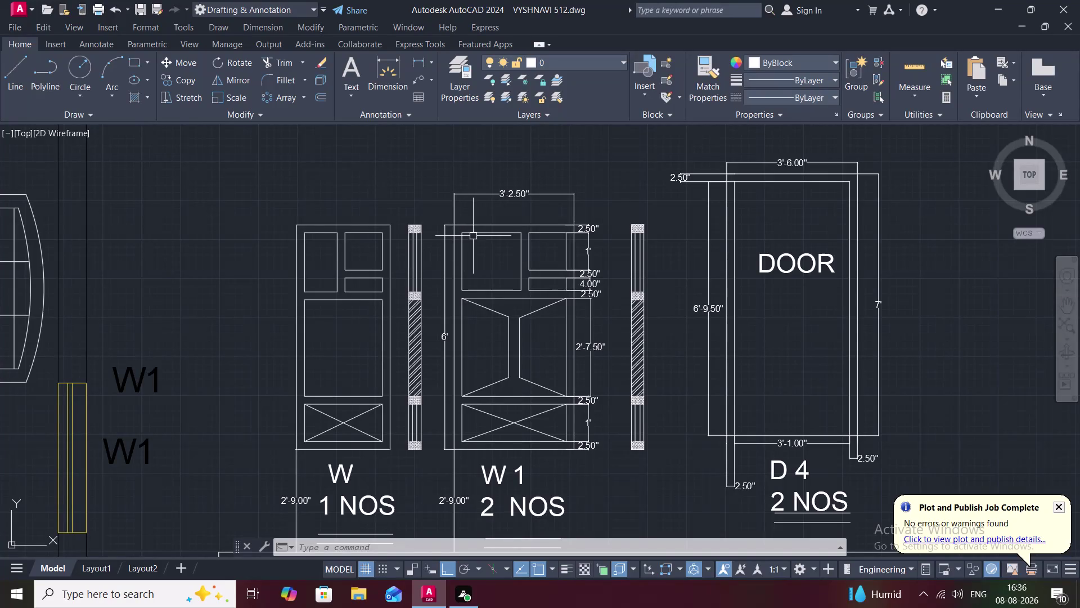
Cross W1's top-left pane with two corner-to-corner diagonal lines.
text(L)
key(space)
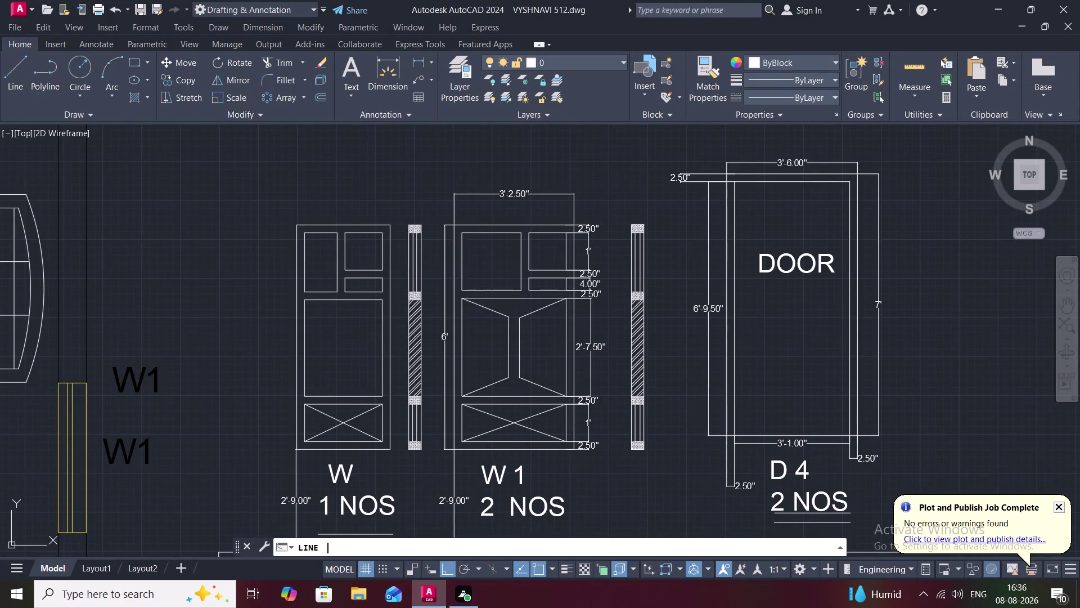
click(460, 228)
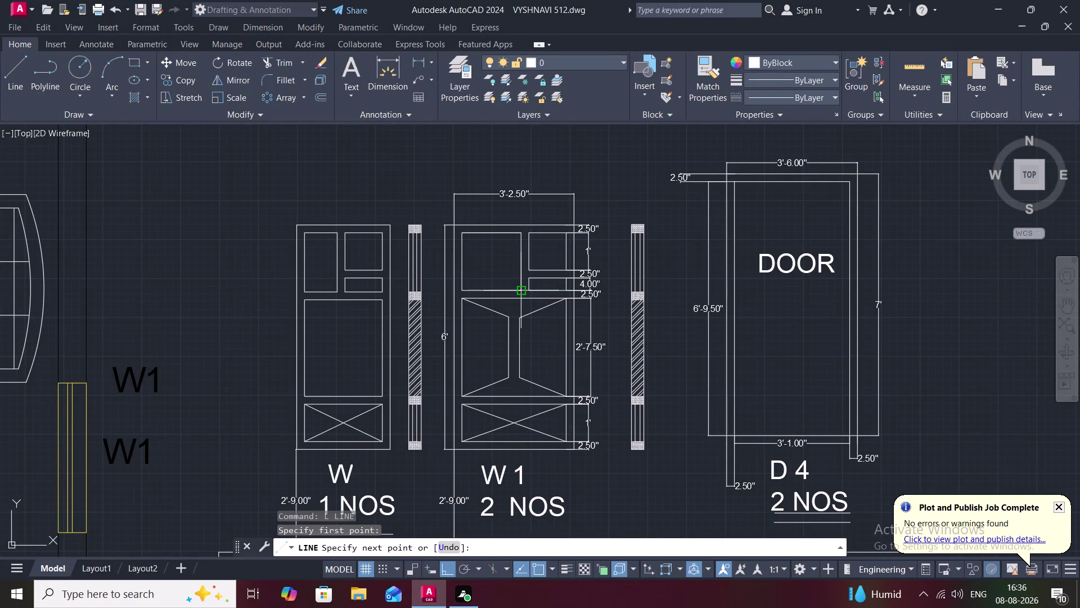
click(519, 286)
key(space)
key(space)
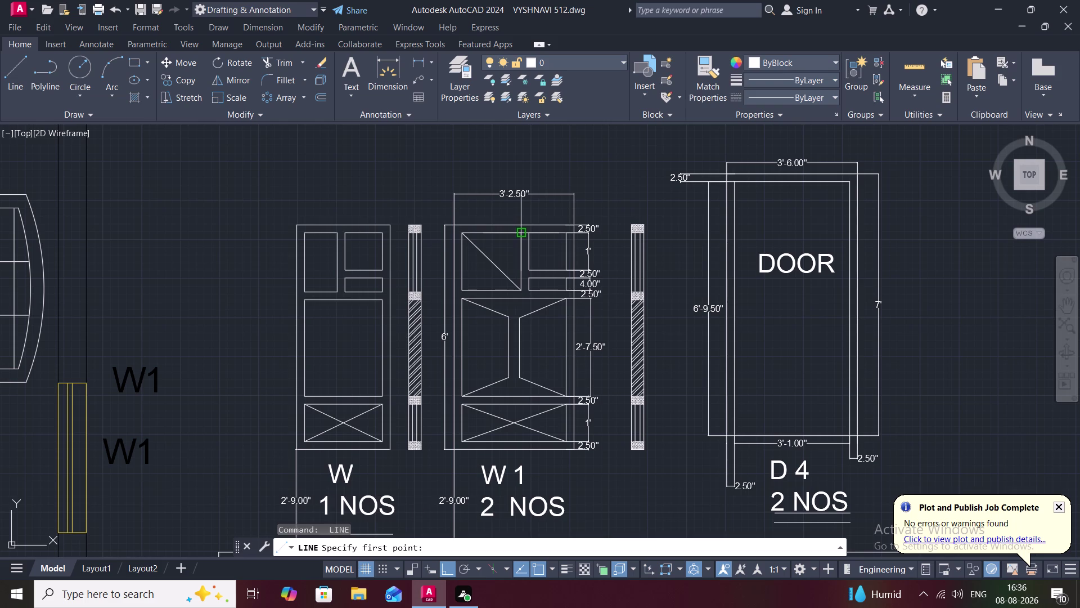
click(520, 233)
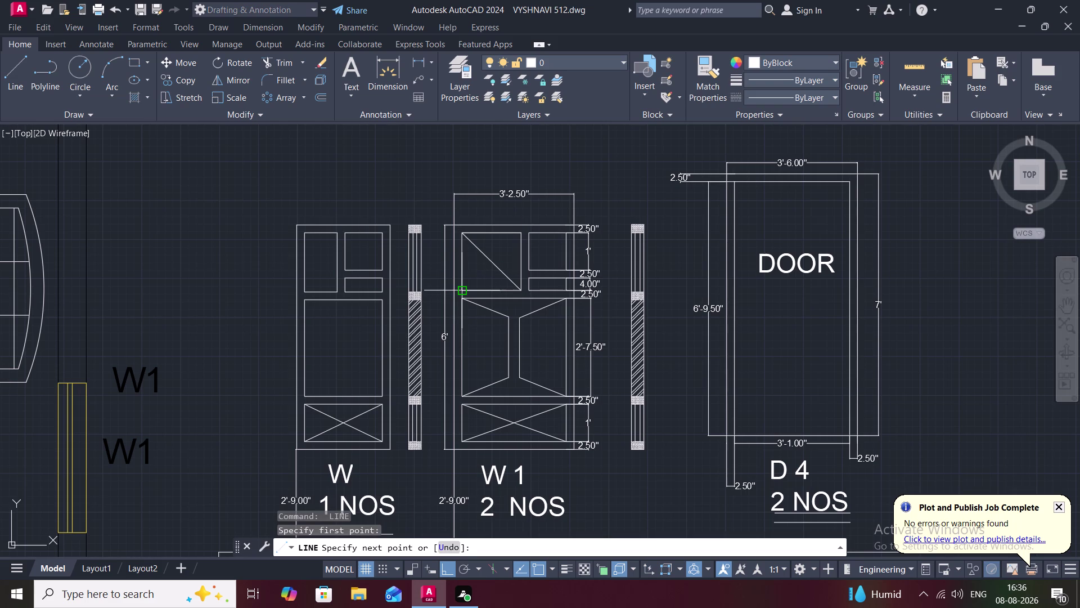
click(462, 289)
key(space)
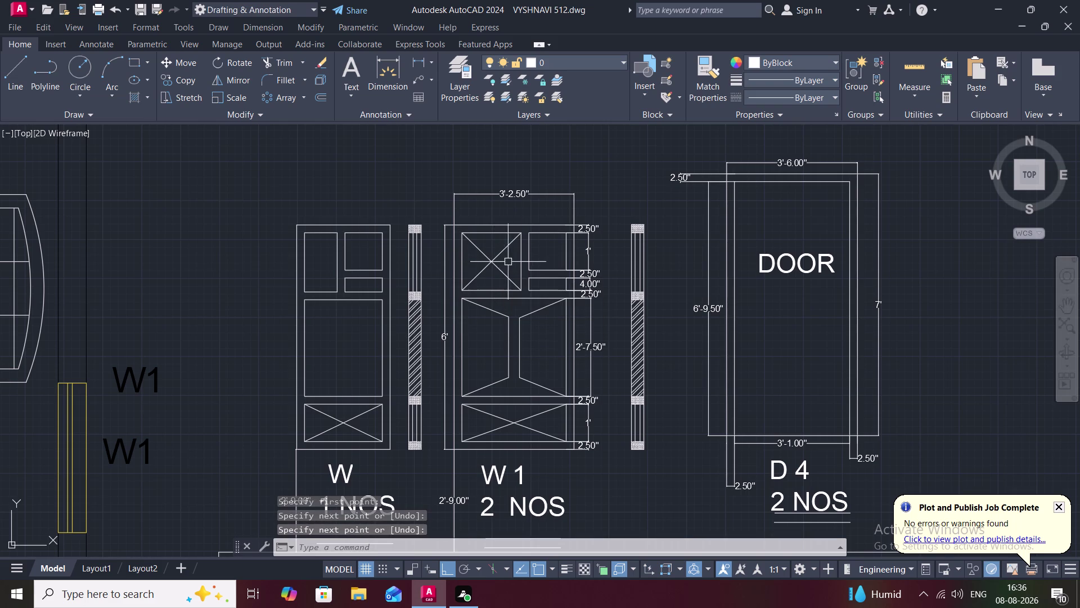
Cross W1's narrow 4.00" pane with an X of diagonal lines.
scroll(up, 3)
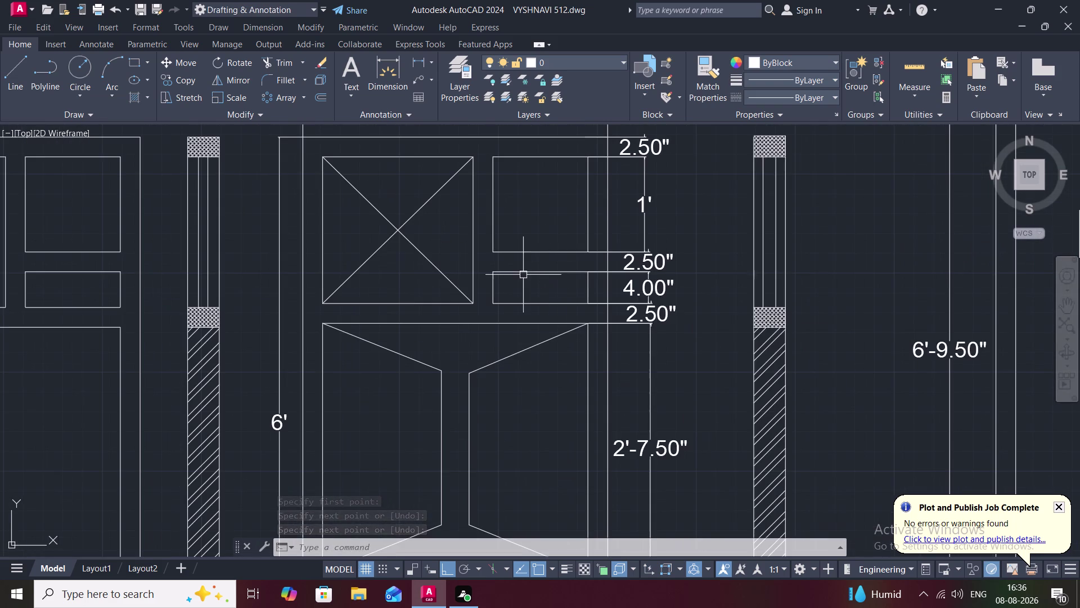
key(space)
click(492, 275)
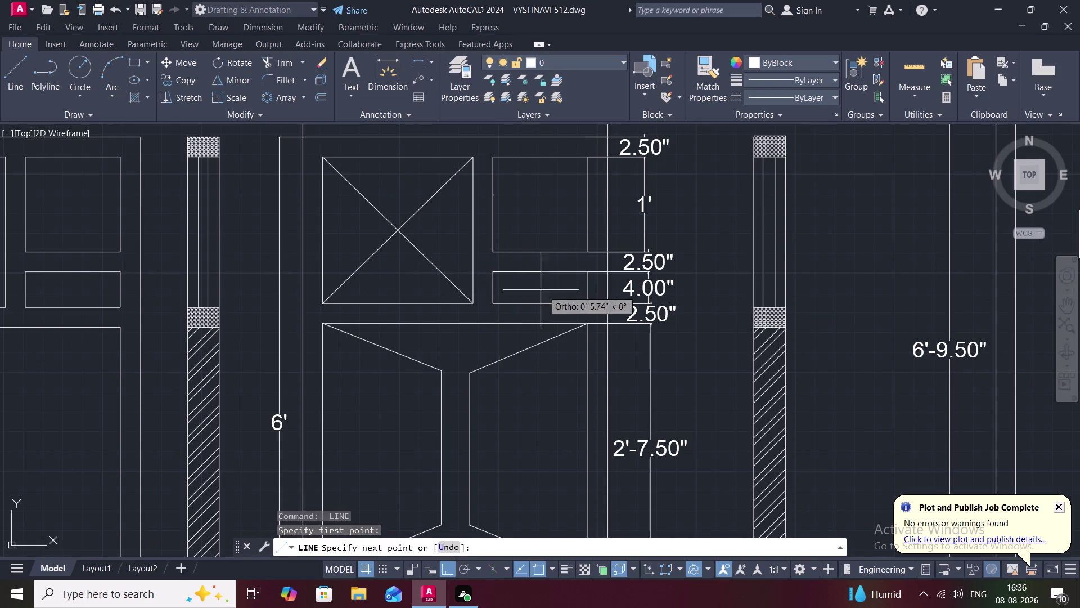
click(585, 301)
key(space)
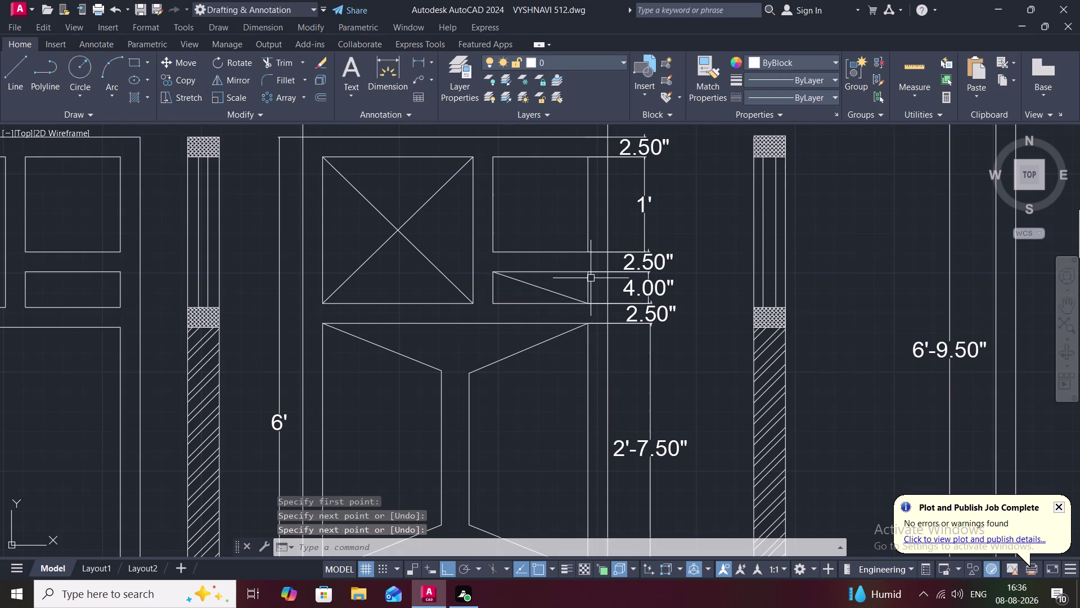
key(space)
click(588, 275)
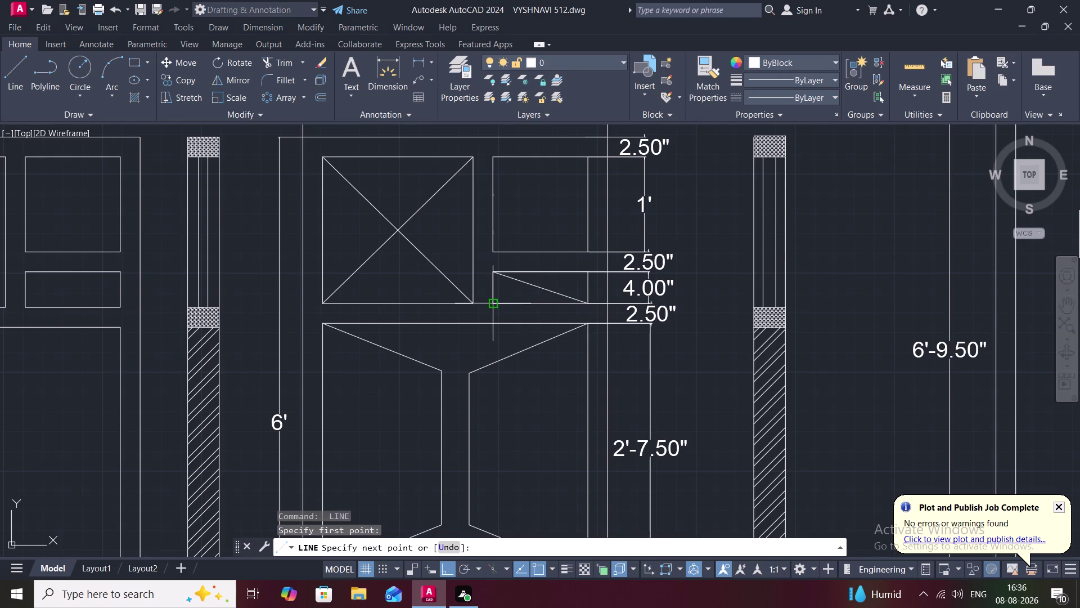
click(492, 306)
key(space)
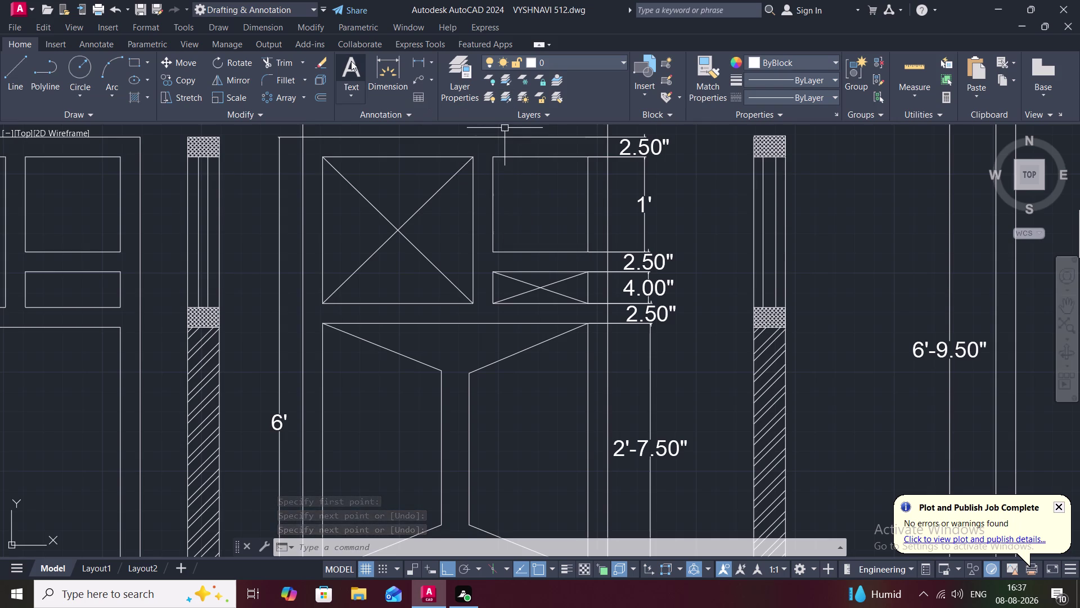
click(416, 61)
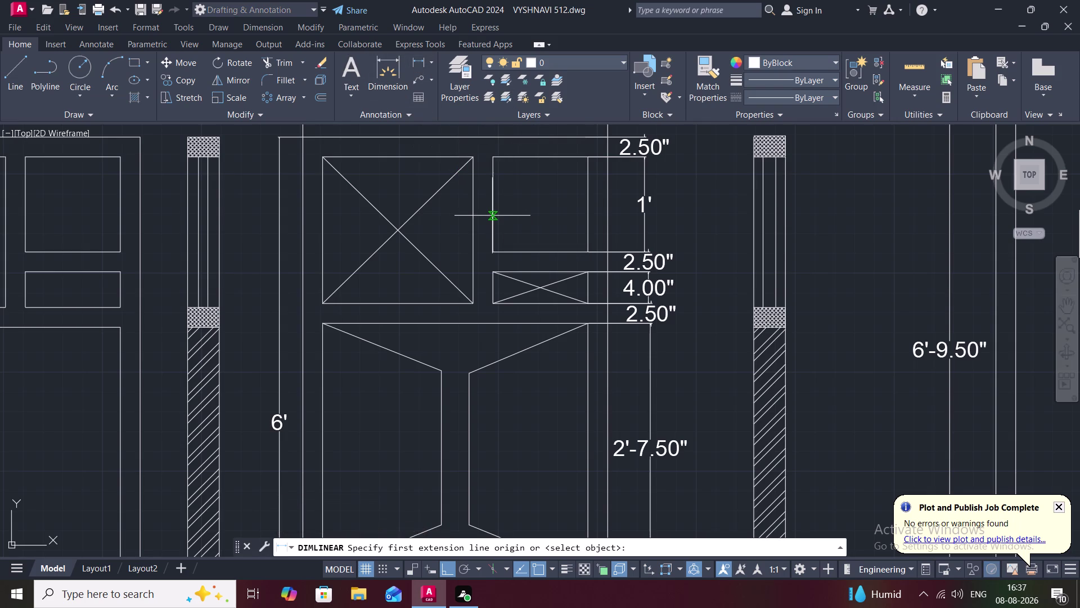
Dimension W1's top panes: 1' across the right pane and 1'-7.00" across the left.
click(492, 216)
click(587, 218)
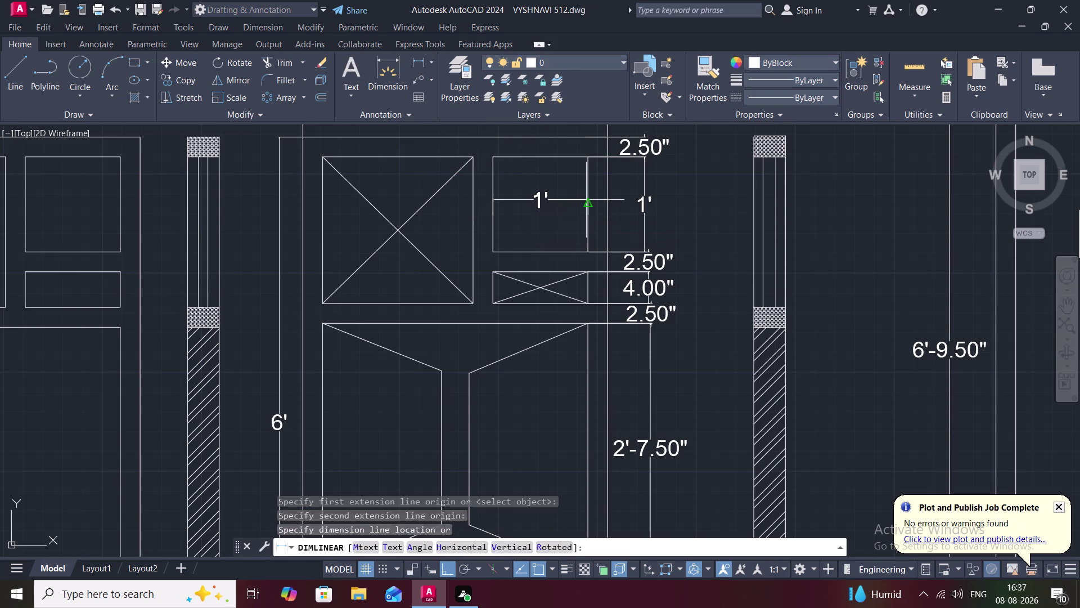
click(586, 200)
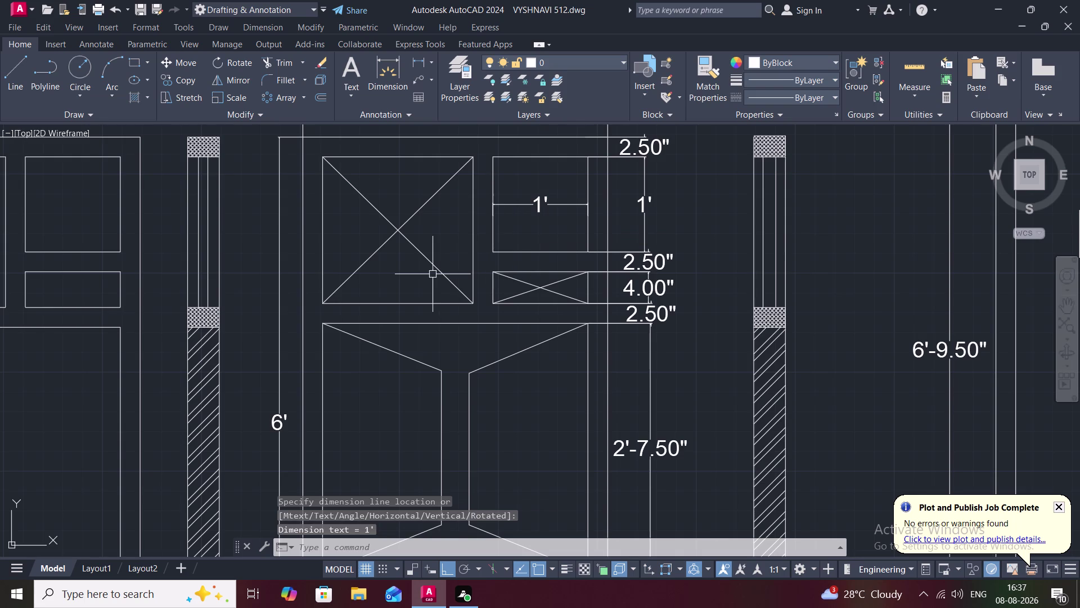
key(space)
click(322, 222)
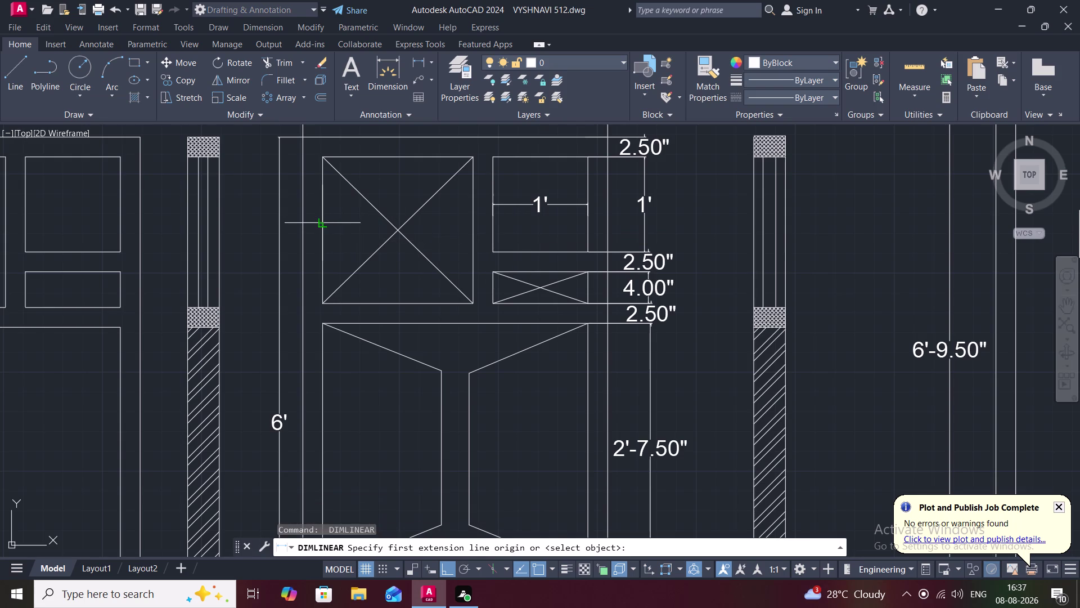
click(473, 220)
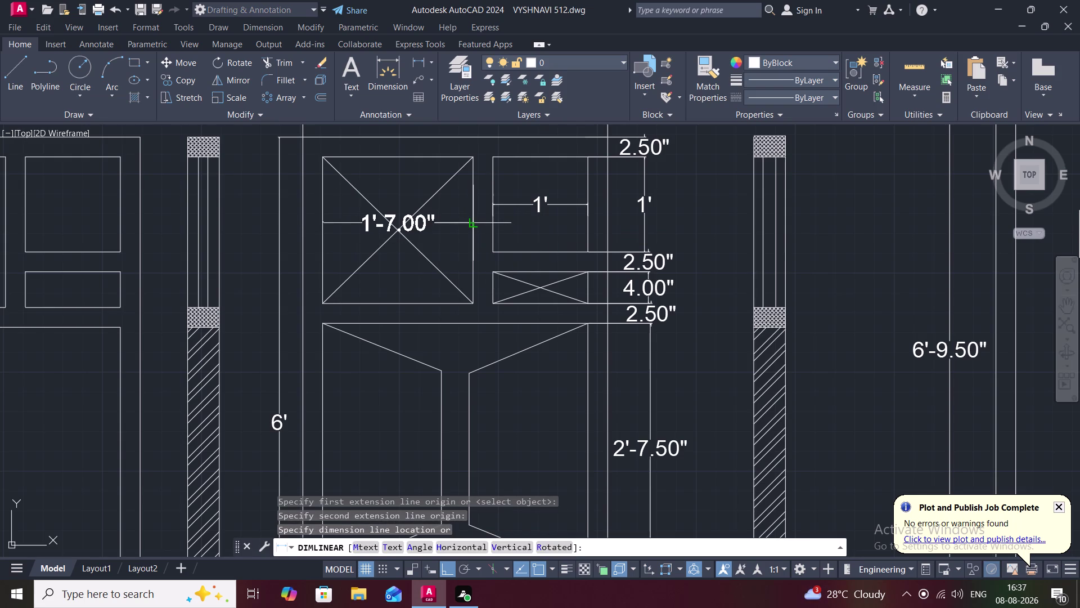
click(472, 220)
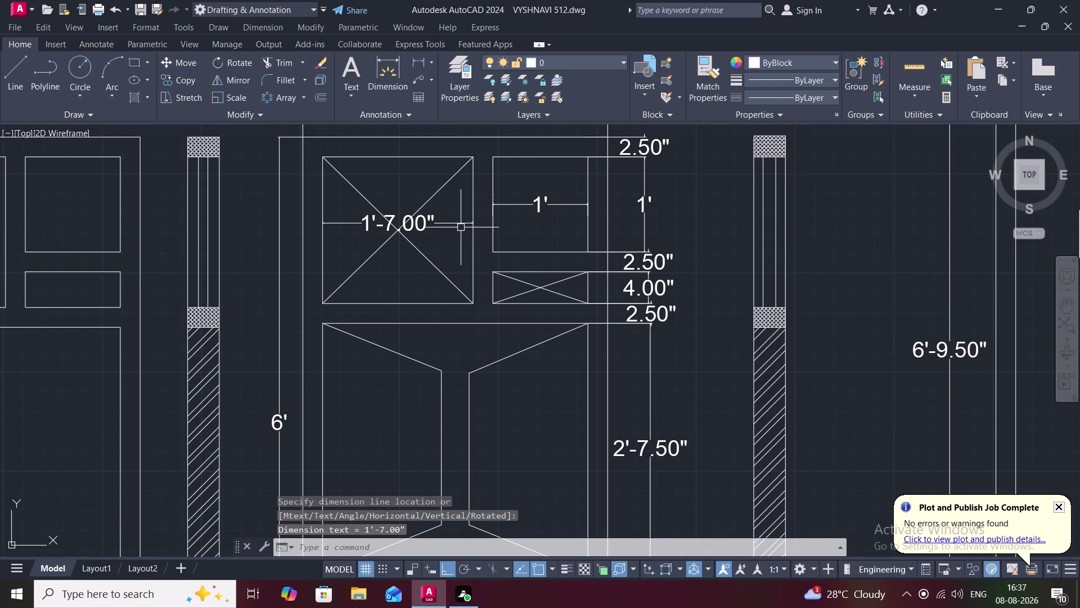
scroll(down, 3)
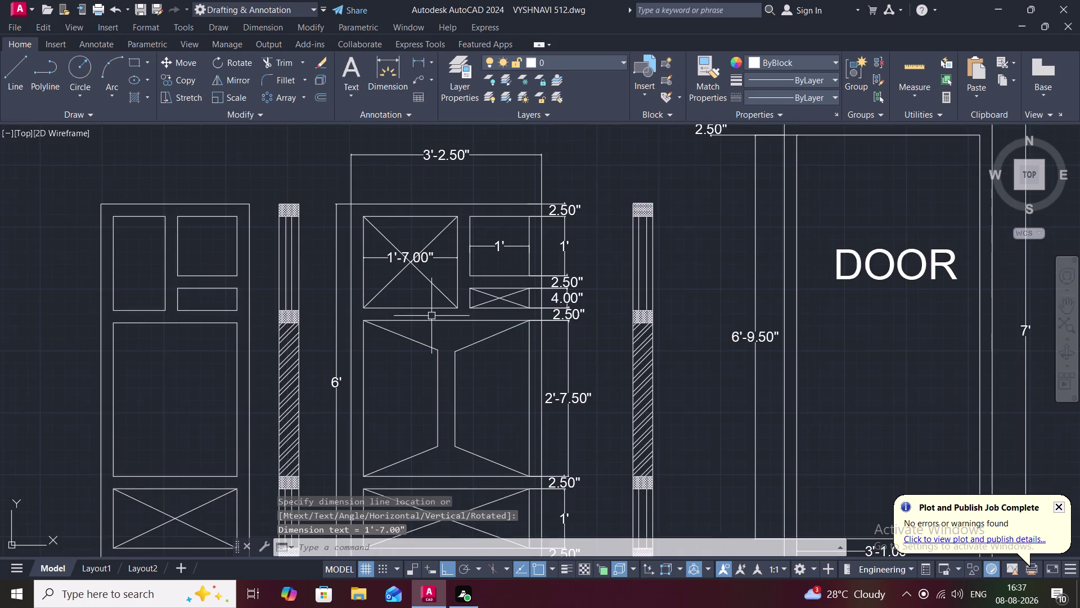
Select the FIX GLASS label on the W2–W4 elevations and start copying it with CO.
middle_drag(427, 295, 431, 228)
scroll(down, 3)
scroll(down, 3)
middle_drag(463, 368, 463, 251)
scroll(down, 3)
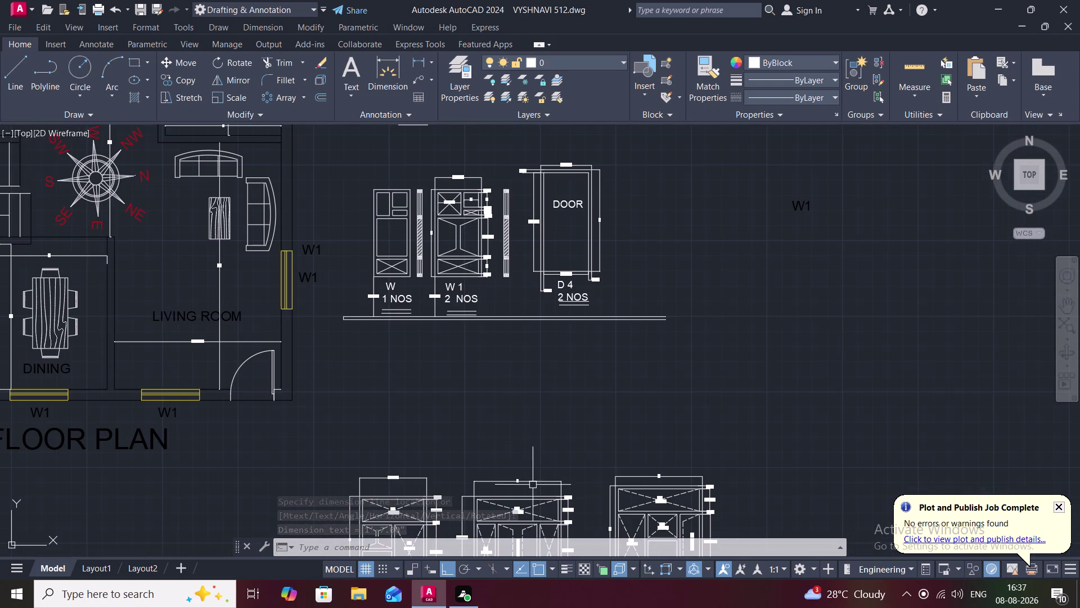
scroll(up, 3)
middle_drag(527, 485, 500, 325)
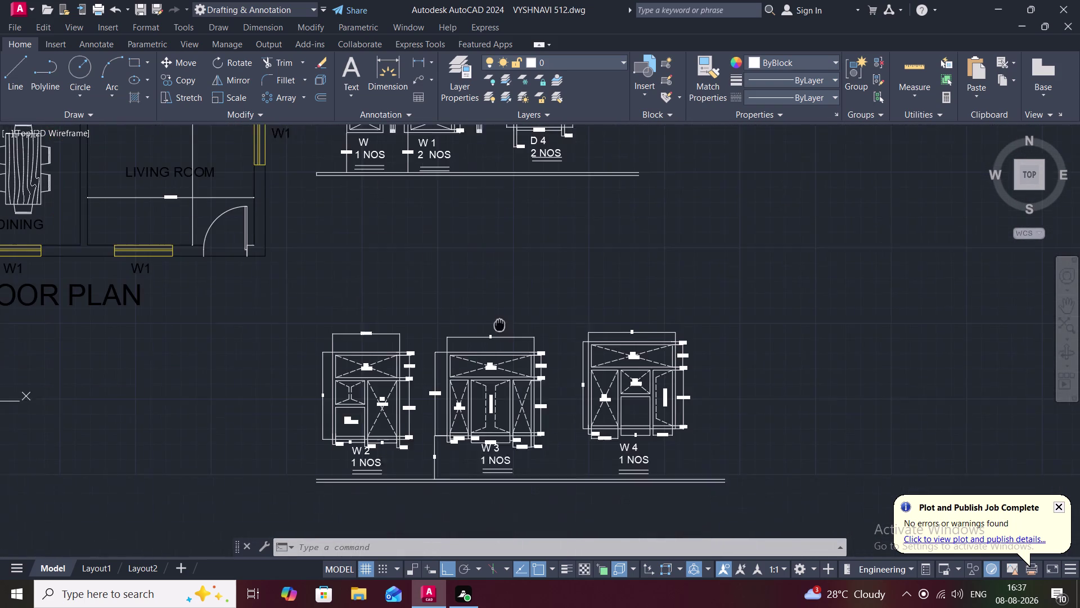
scroll(up, 3)
click(461, 296)
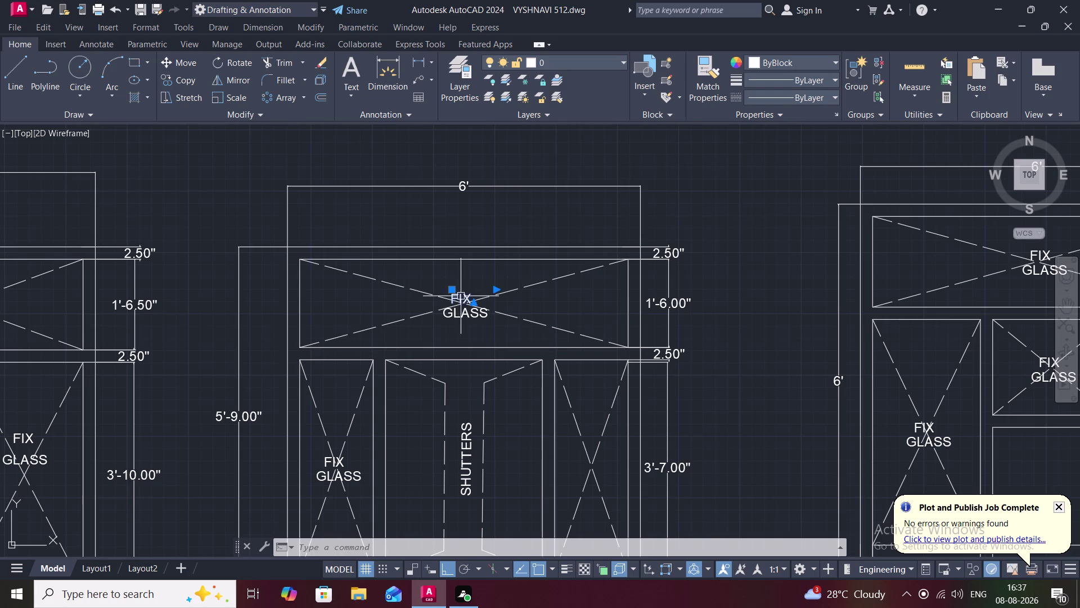
click(461, 315)
text(C)
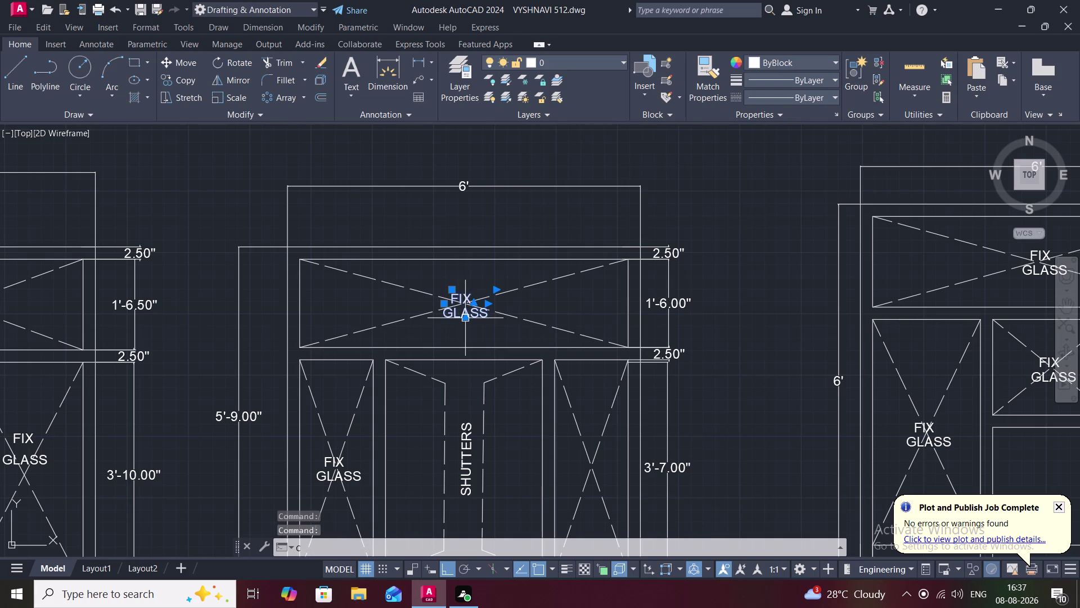
text(O)
key(space)
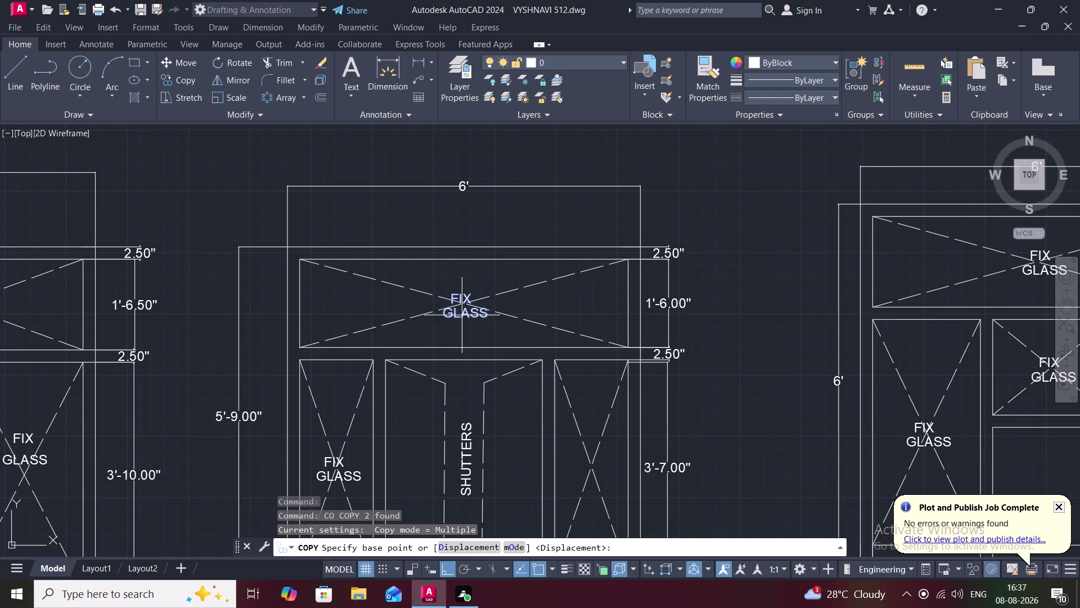
Place FIX GLASS copies in the top-left panes of W and W1 and in W1's narrow pane.
click(462, 315)
click(463, 298)
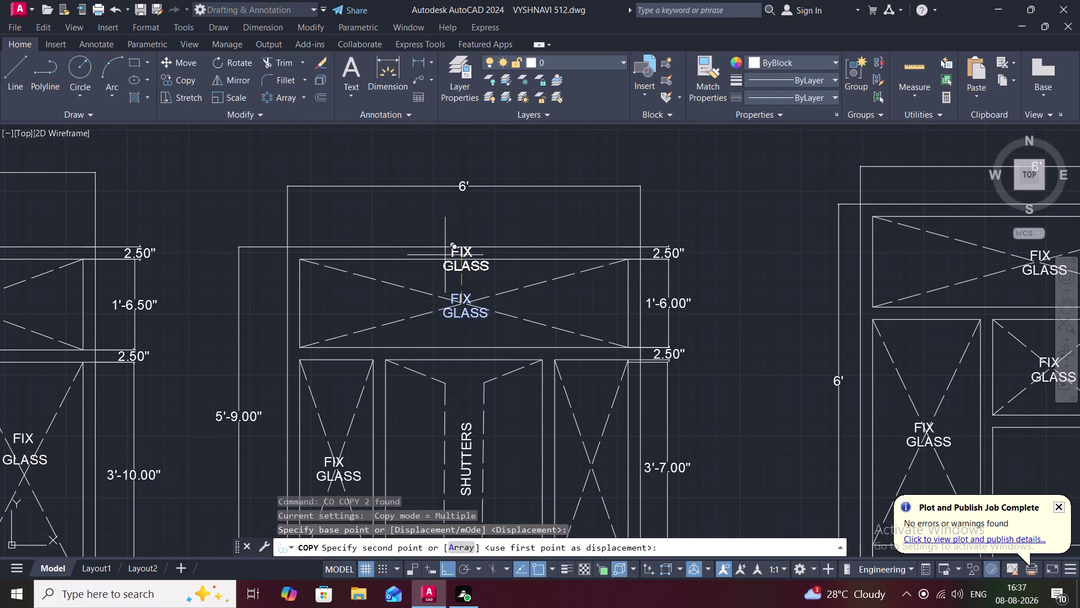
scroll(down, 3)
middle_drag(412, 229, 399, 480)
scroll(down, 3)
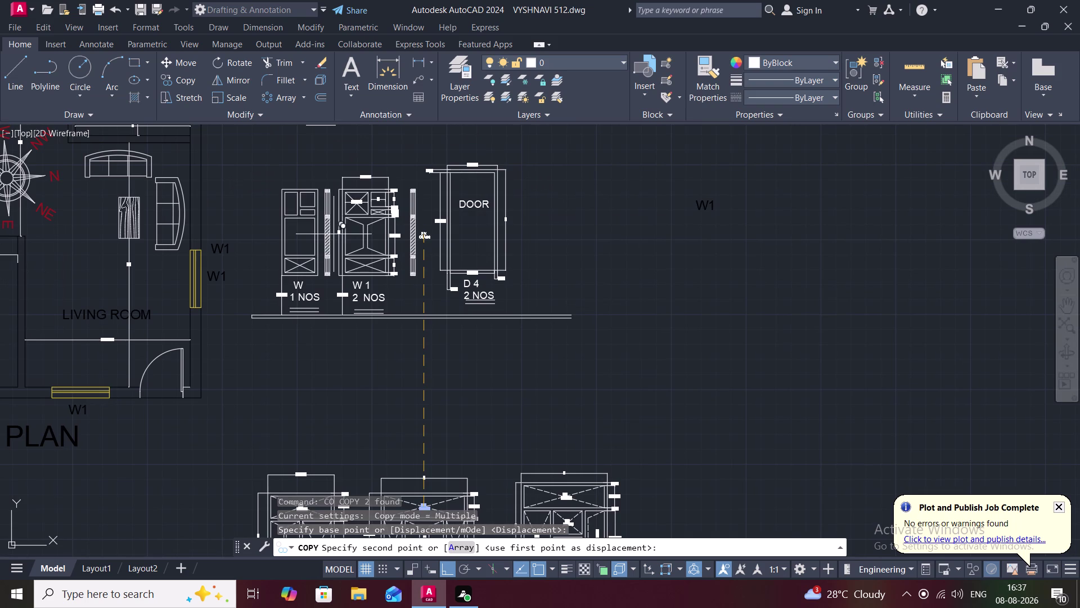
scroll(up, 3)
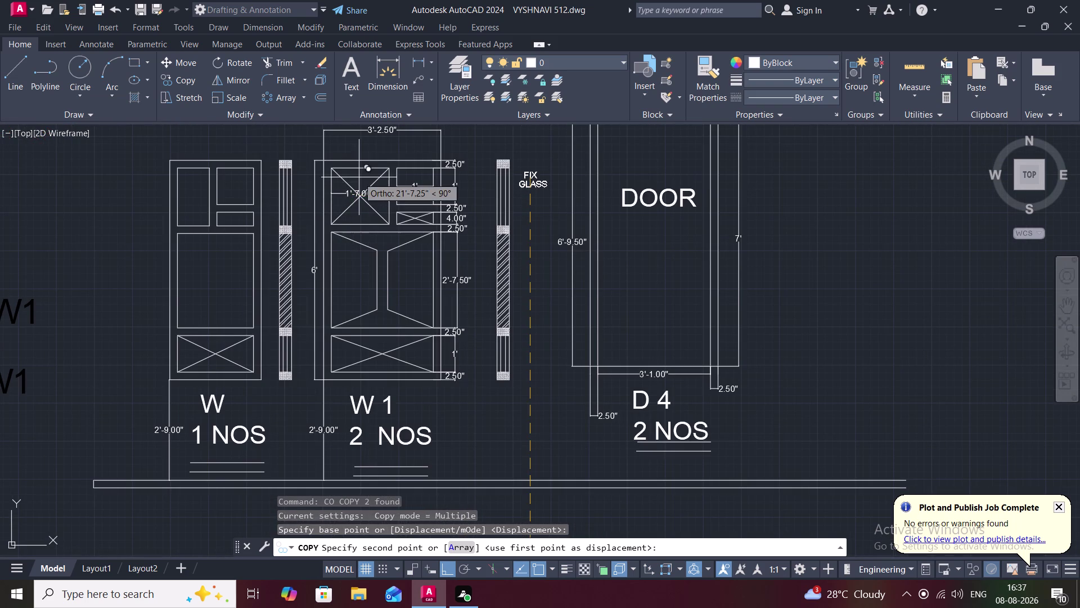
key(F8)
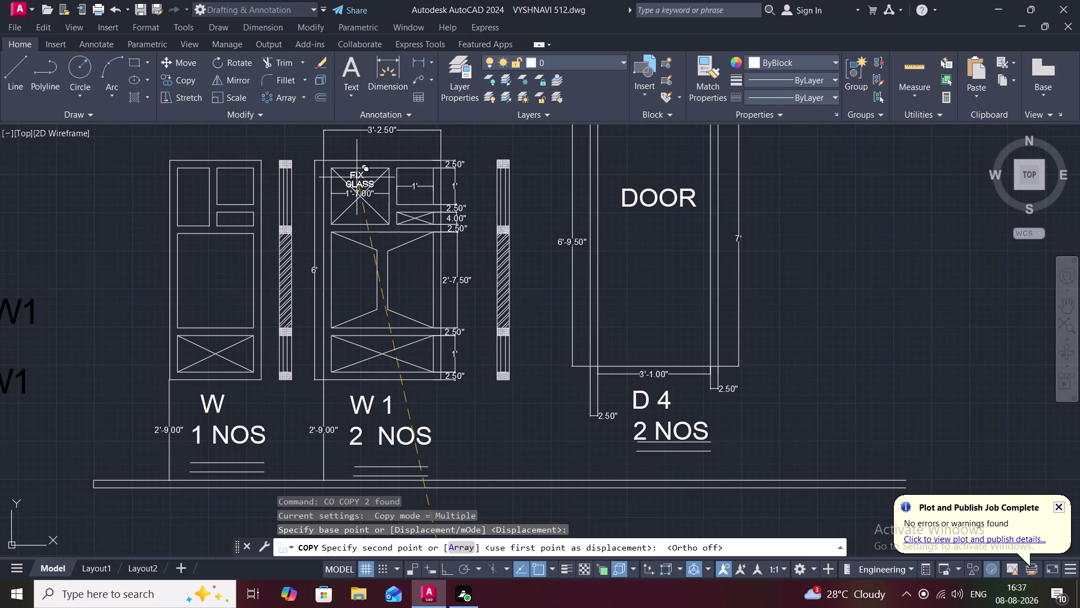
click(363, 176)
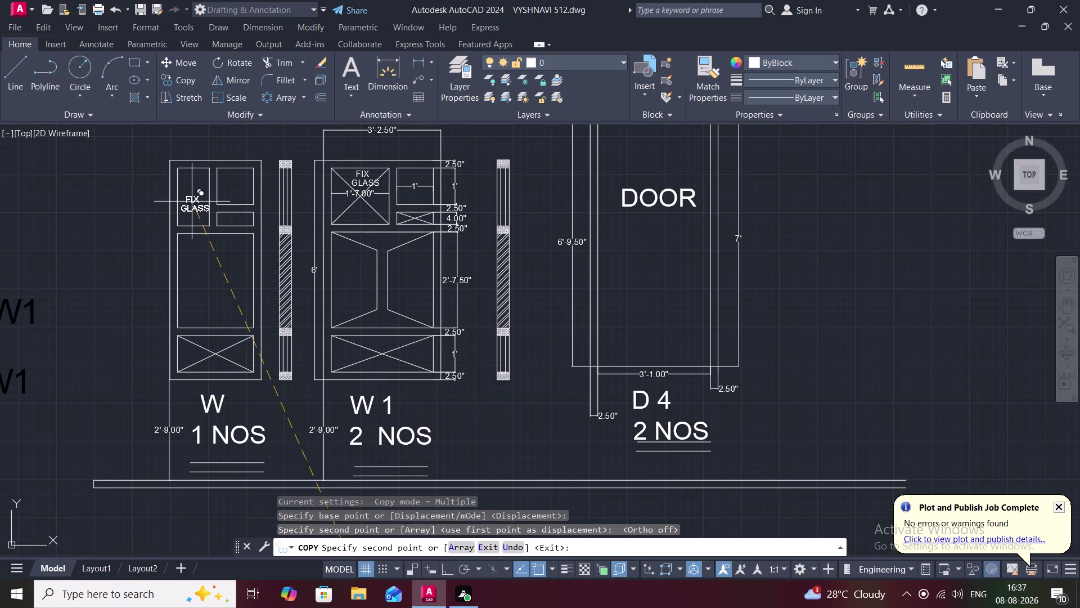
click(190, 195)
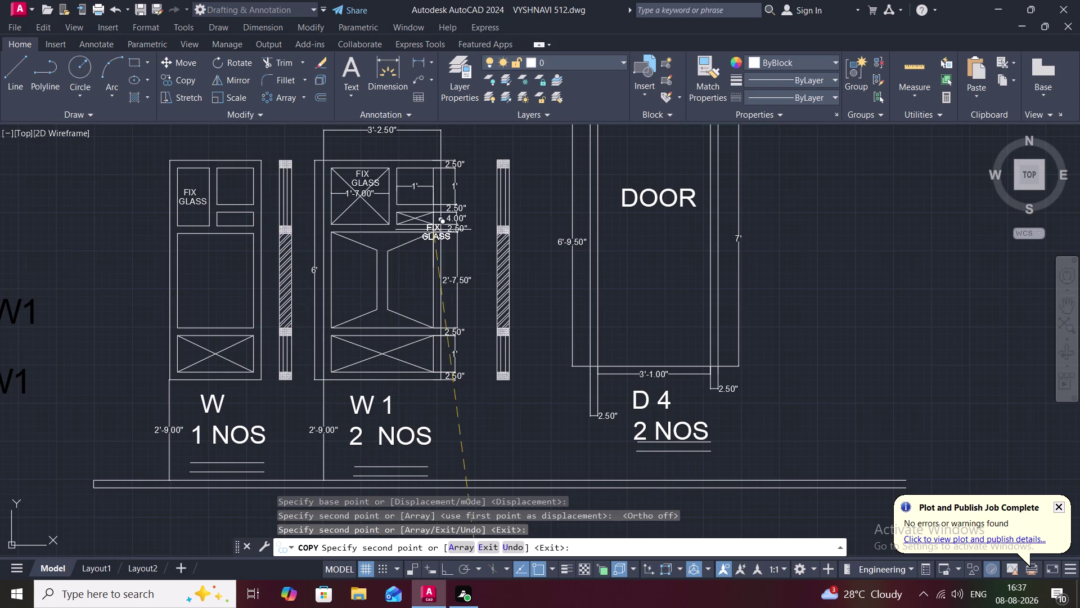
click(541, 211)
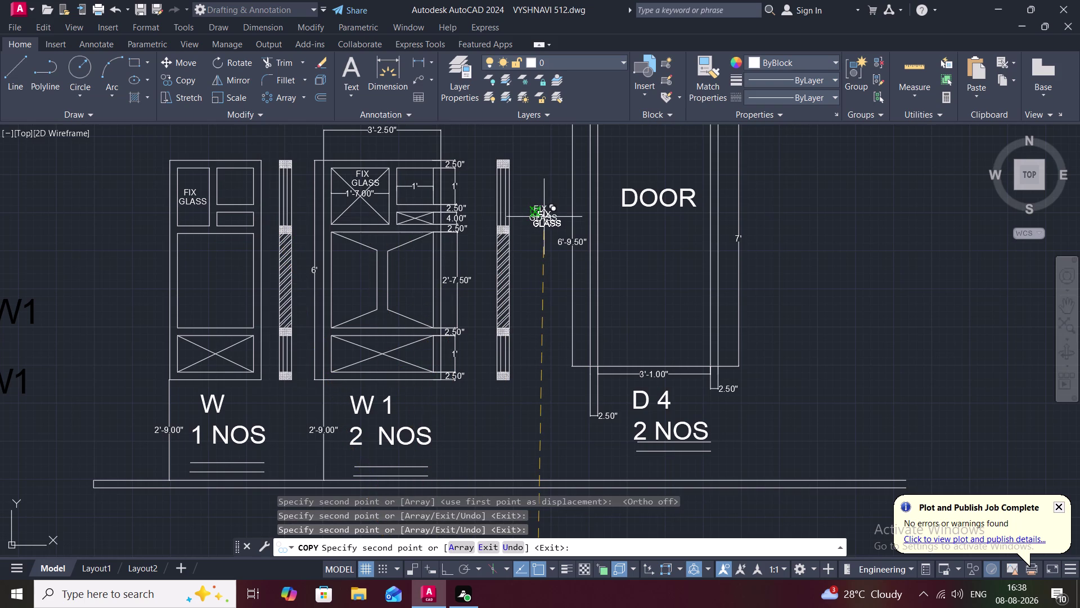
click(415, 220)
key(Escape)
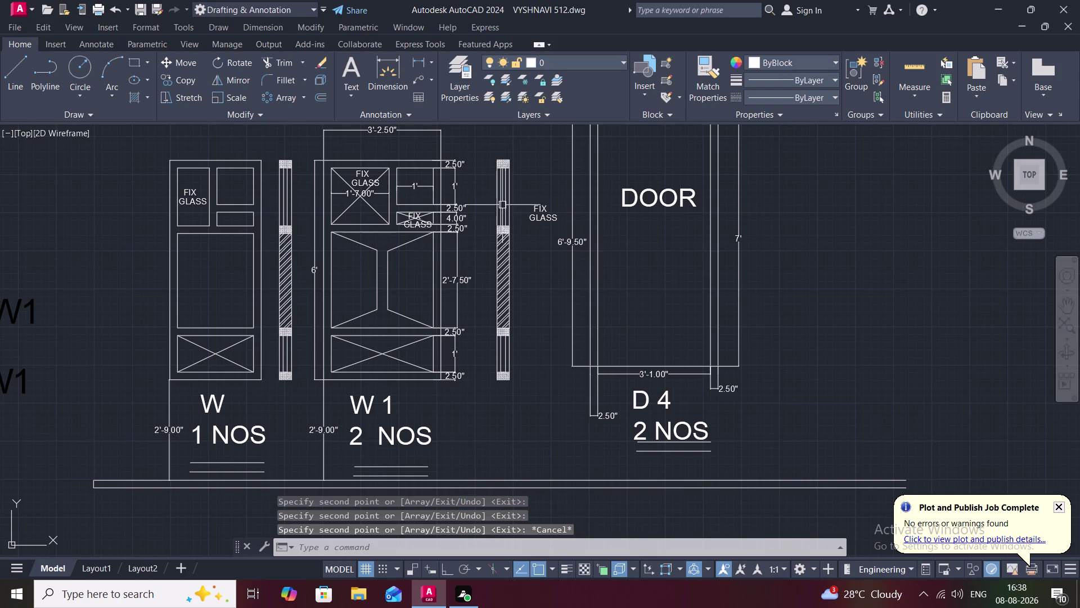
Delete the two stray FIX GLASS labels beside the window.
click(540, 218)
click(539, 206)
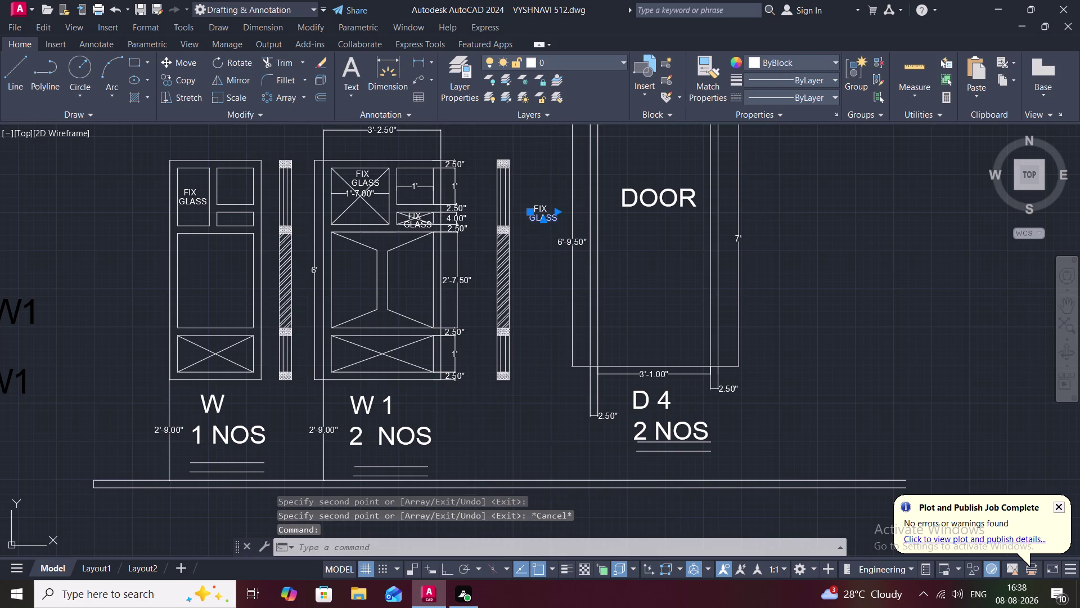
key(Delete)
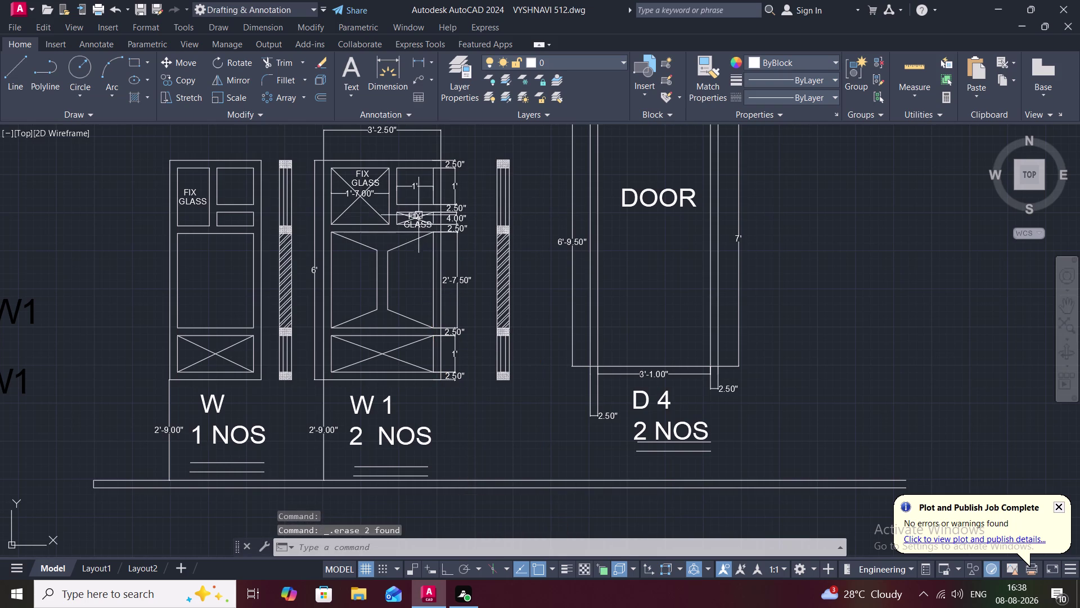
double_click(419, 214)
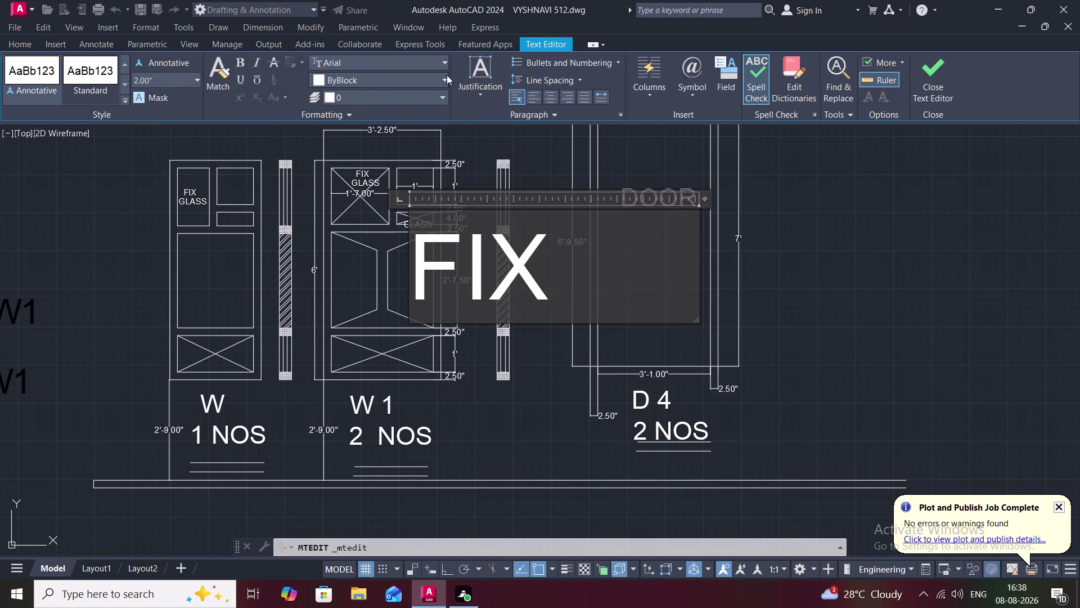
Set the word FIX in W1's narrow-pane label to a 1" text height.
click(153, 75)
key(BackSpace)
key(1)
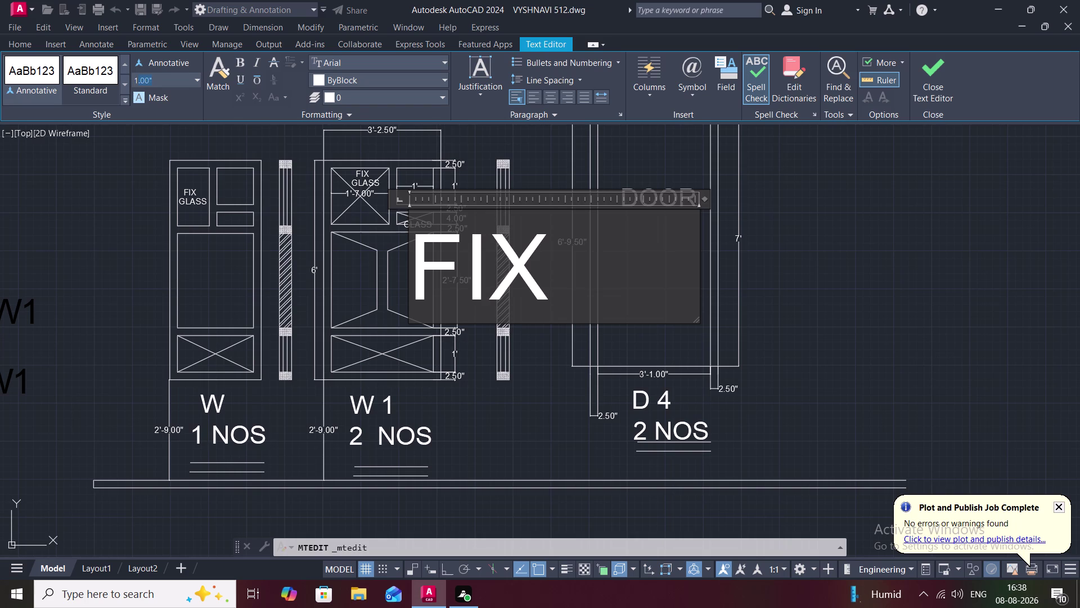
key(shift+quotedbl)
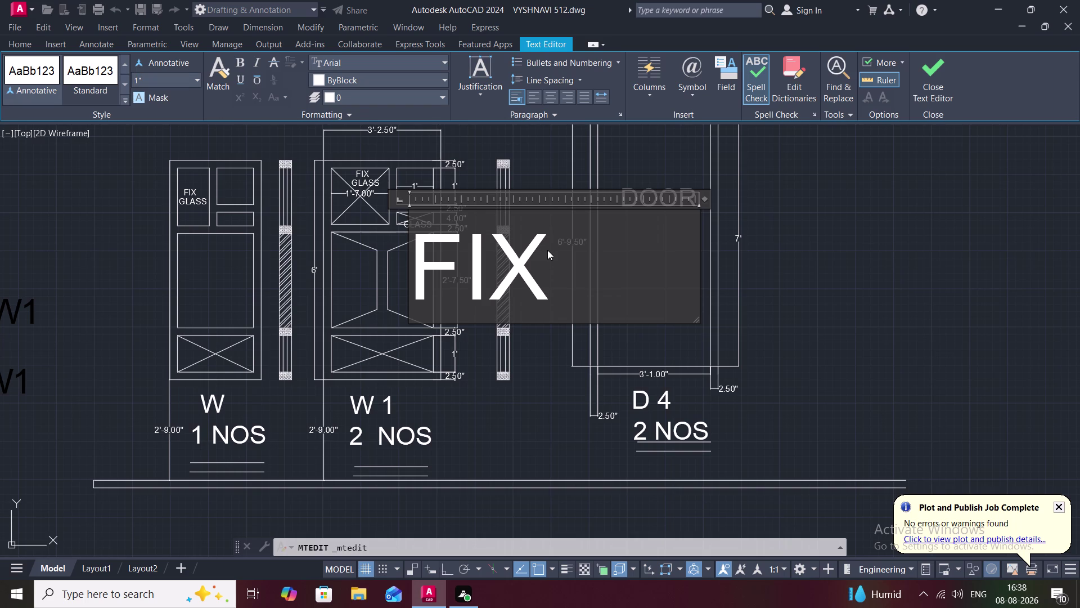
click(443, 263)
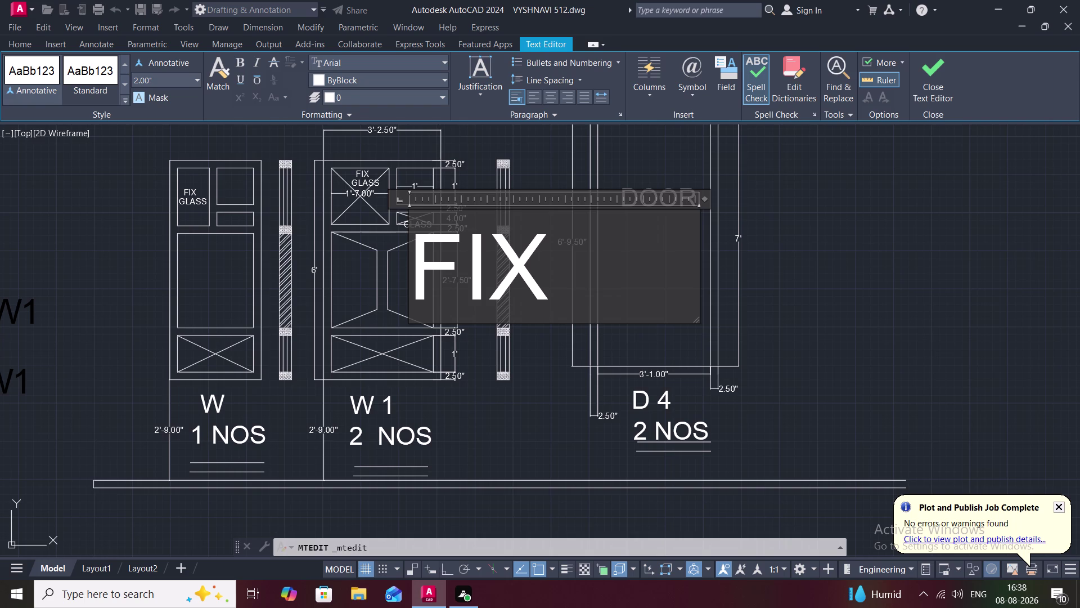
double_click(443, 264)
click(159, 74)
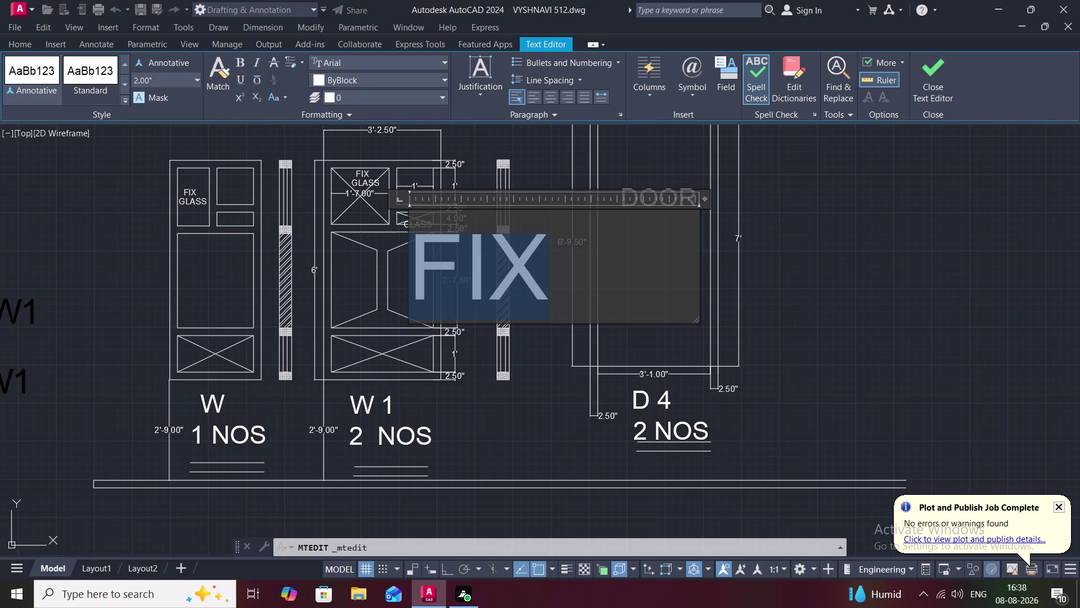
key(BackSpace)
text(1)
text(")
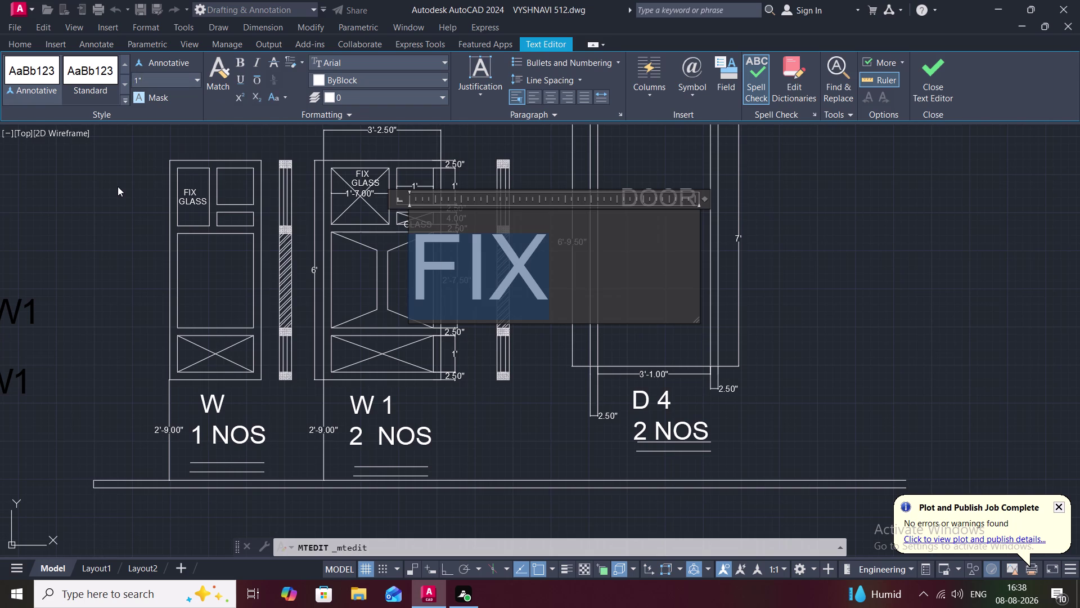
key(Return)
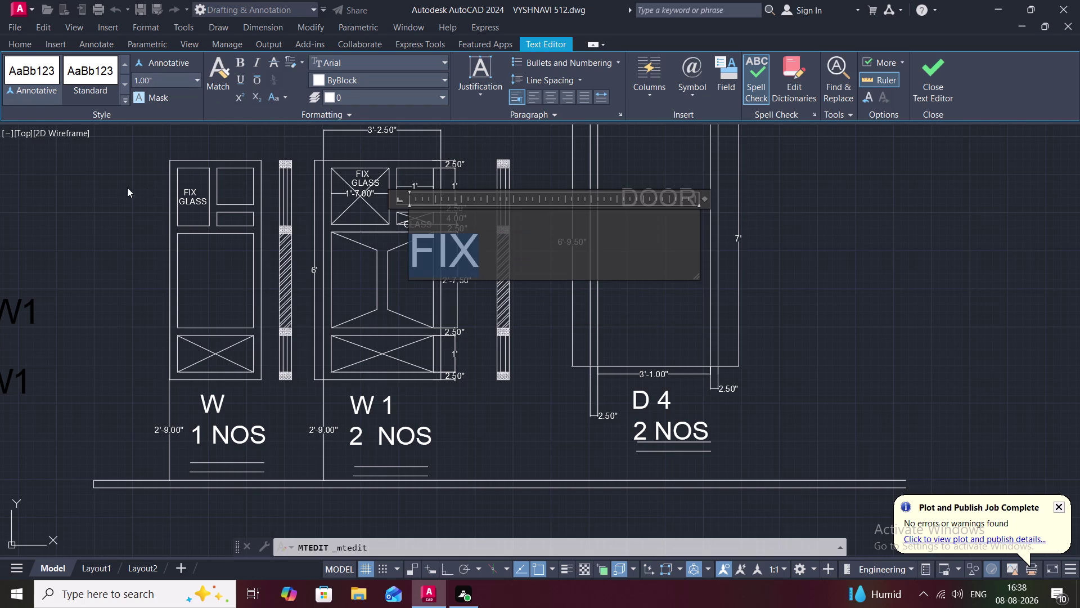
Add GLASS after FIX so the line reads FIX GLASS.
click(494, 251)
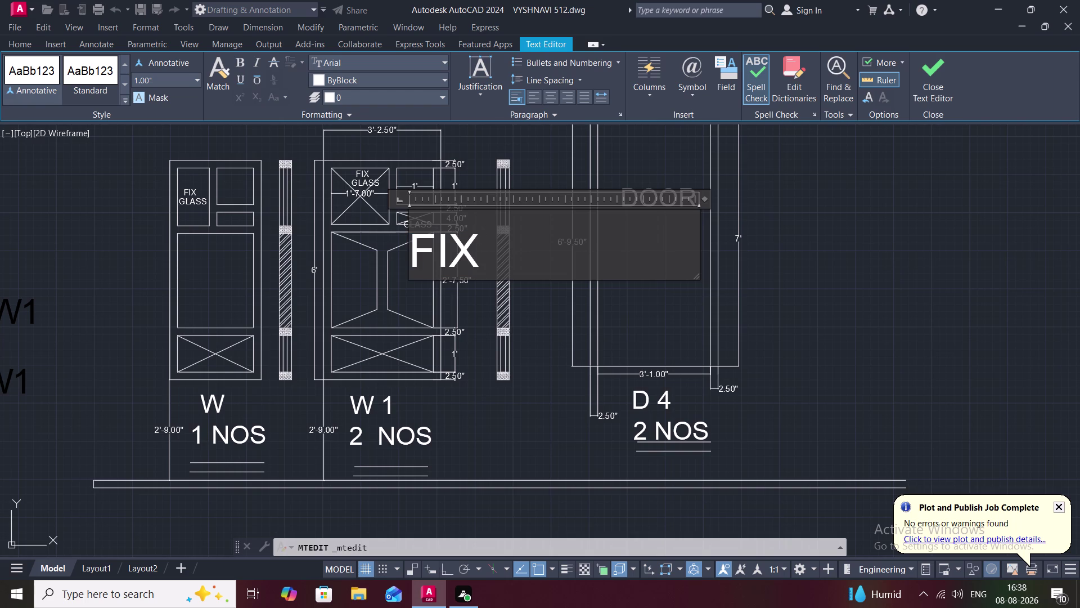
key(space)
text(GLA)
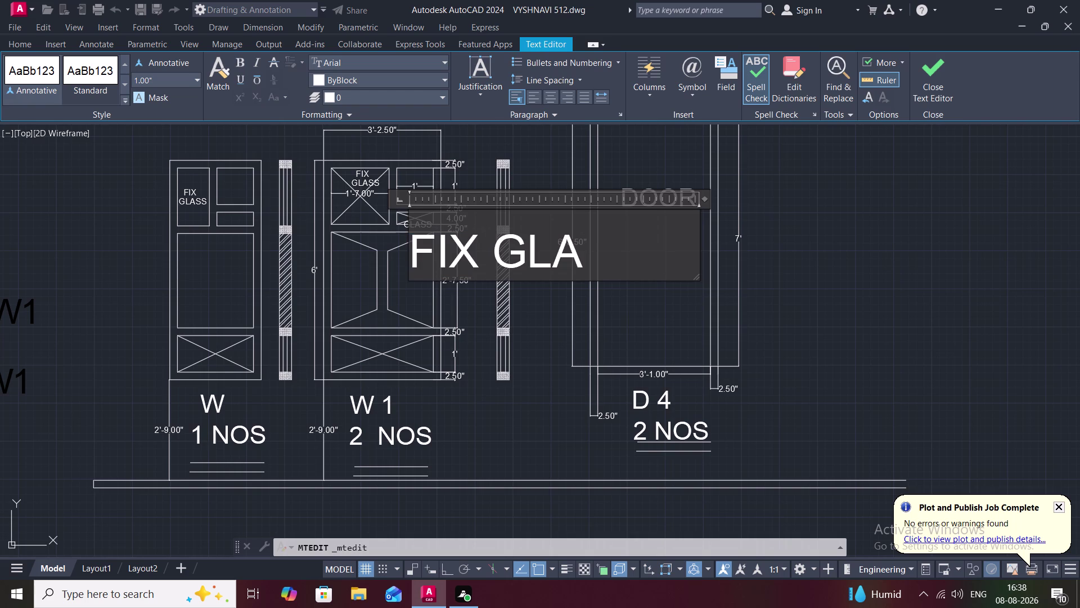
text(SS)
click(472, 306)
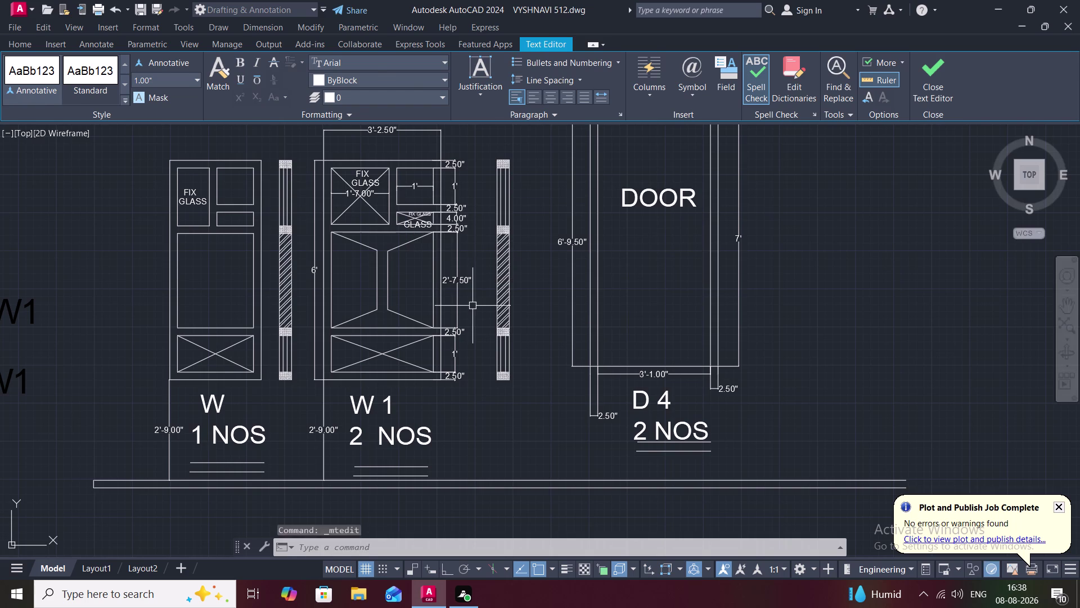
scroll(up, 3)
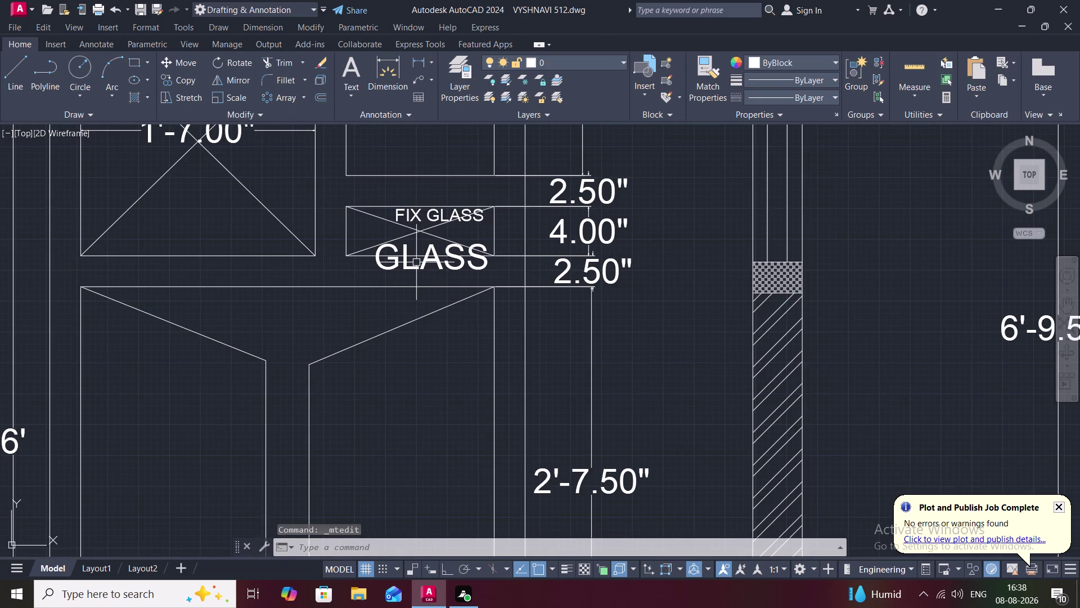
Delete the leftover large GLASS text beneath W1's narrow-pane label.
click(417, 262)
key(Escape)
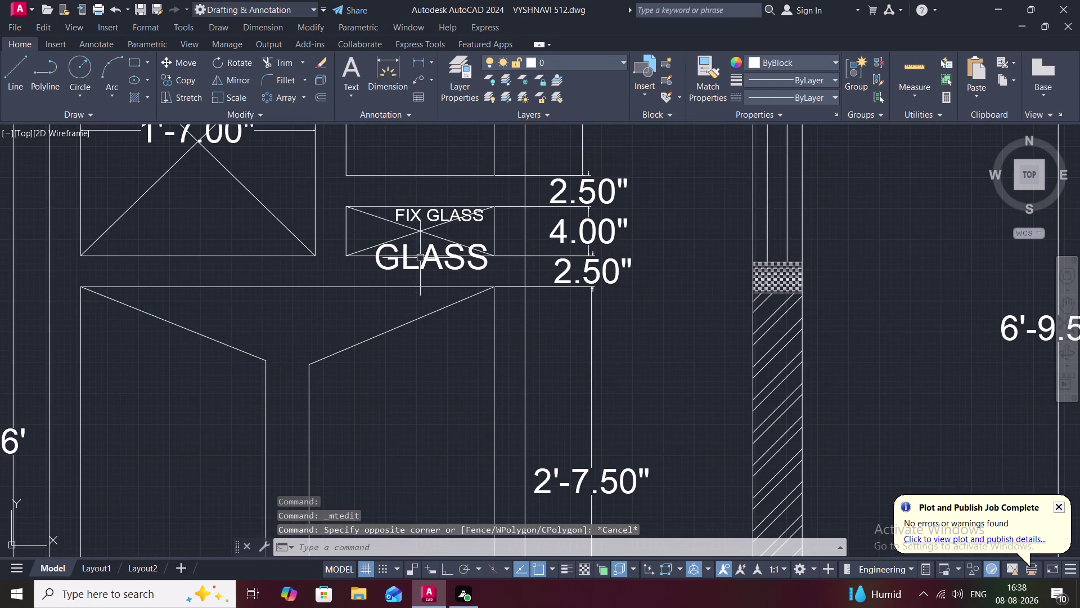
click(422, 259)
key(Delete)
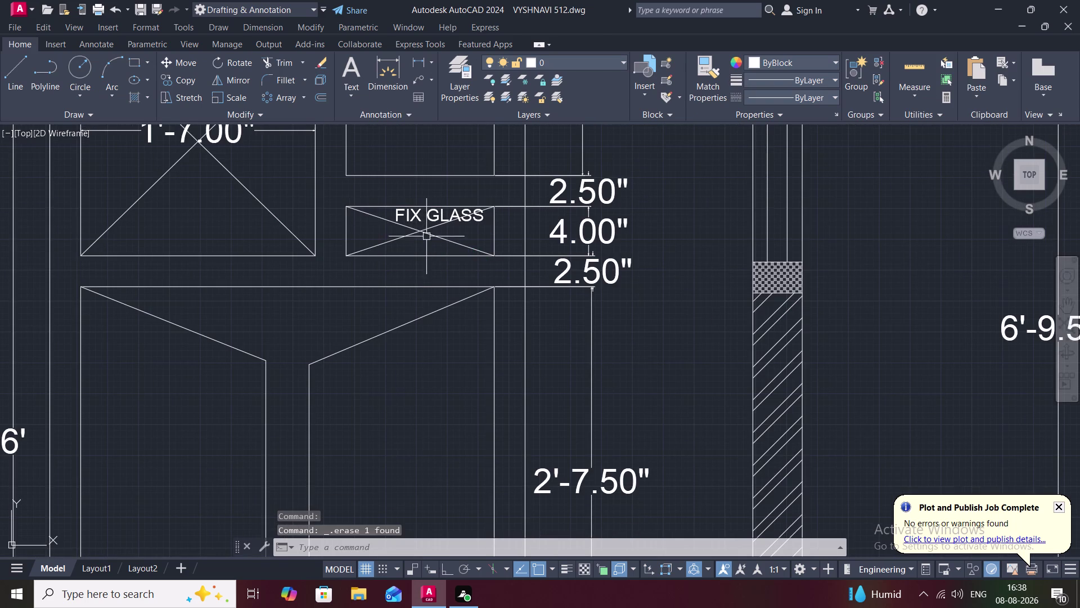
Start copying W1's small FIX GLASS label from a base point on the text.
text(CO)
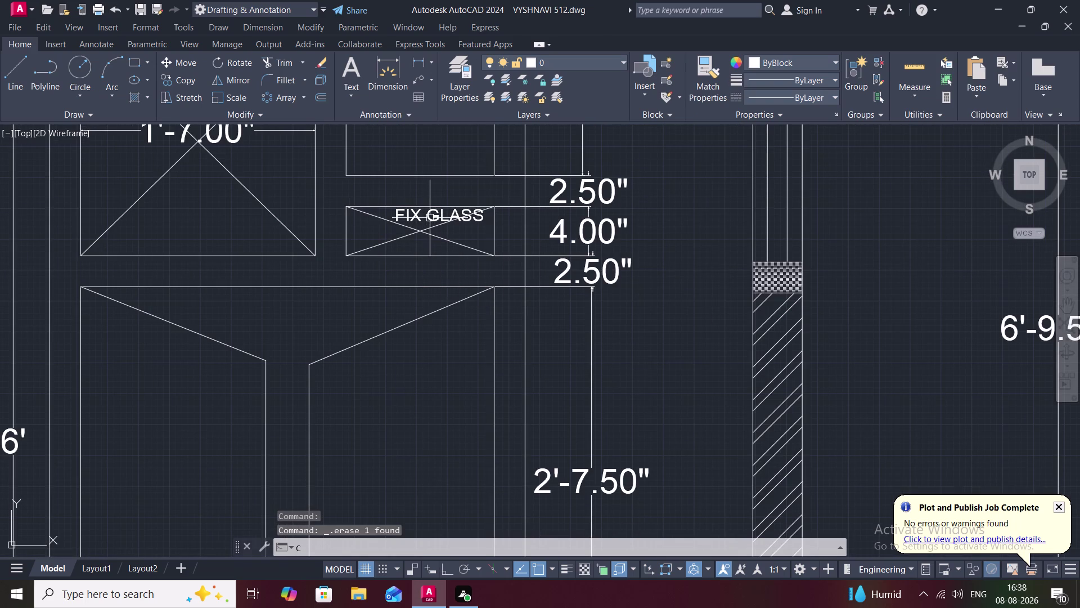
key(space)
click(430, 218)
right_click(430, 218)
click(430, 218)
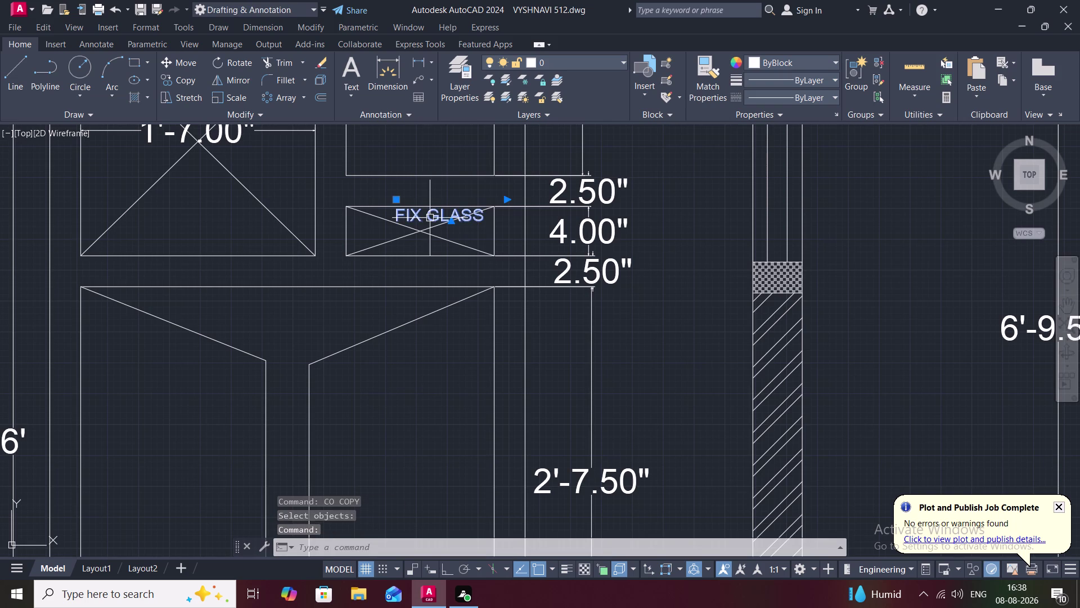
click(425, 217)
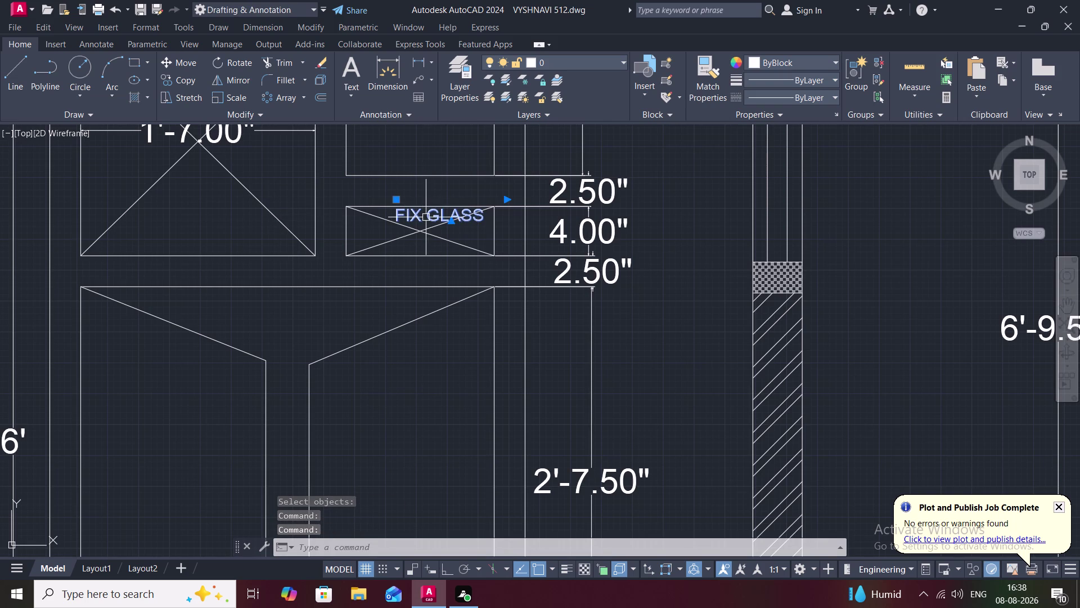
right_click(426, 217)
click(426, 218)
click(450, 213)
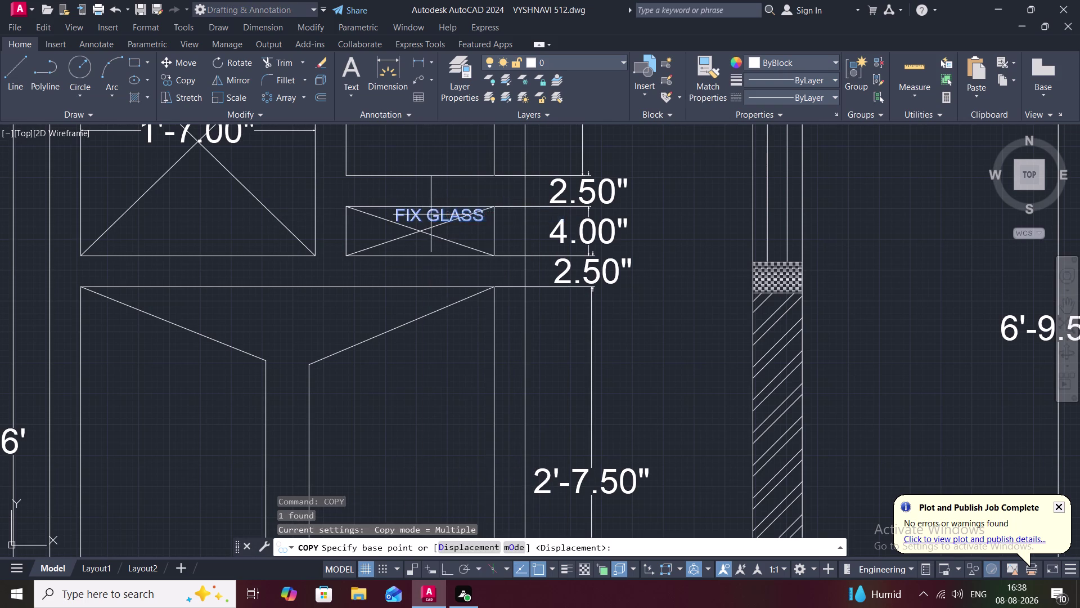
click(429, 214)
Drop the FIX GLASS copy into the W elevation's narrow upper pane.
scroll(down, 3)
scroll(down, 3)
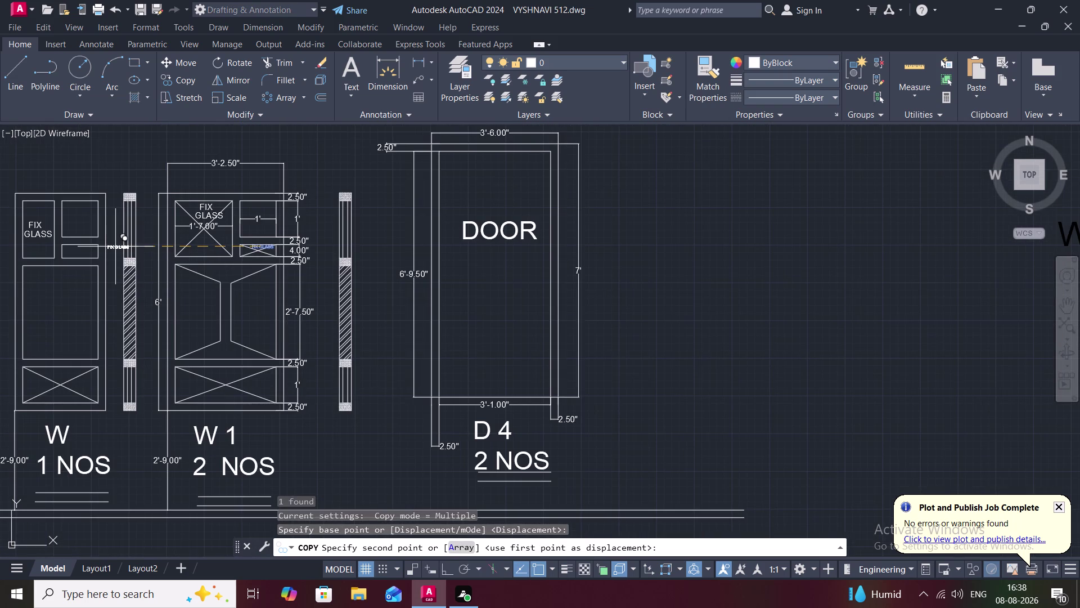
middle_drag(115, 246, 210, 253)
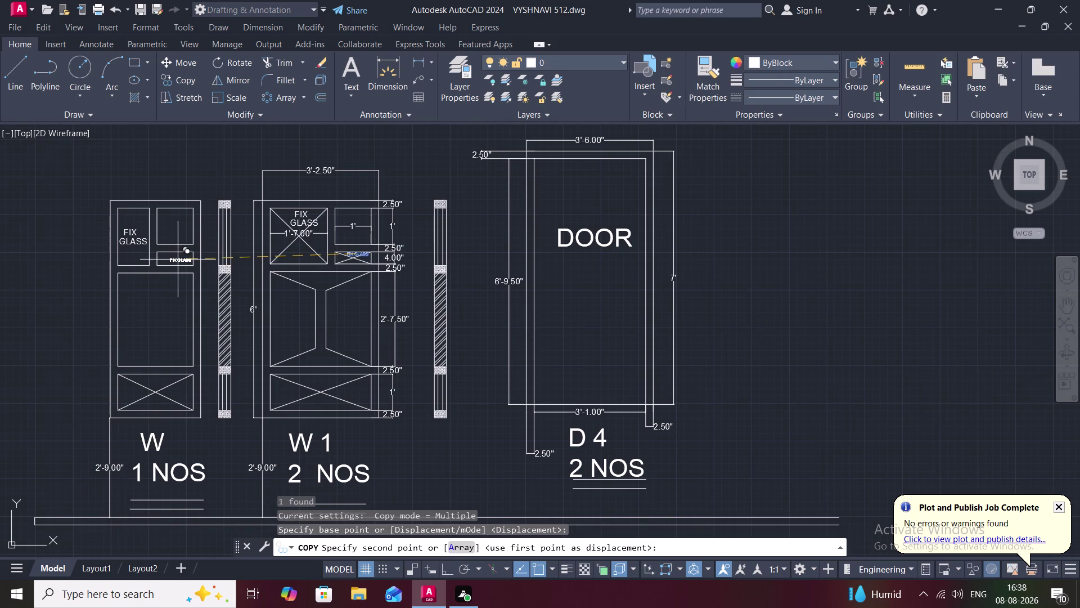
scroll(up, 3)
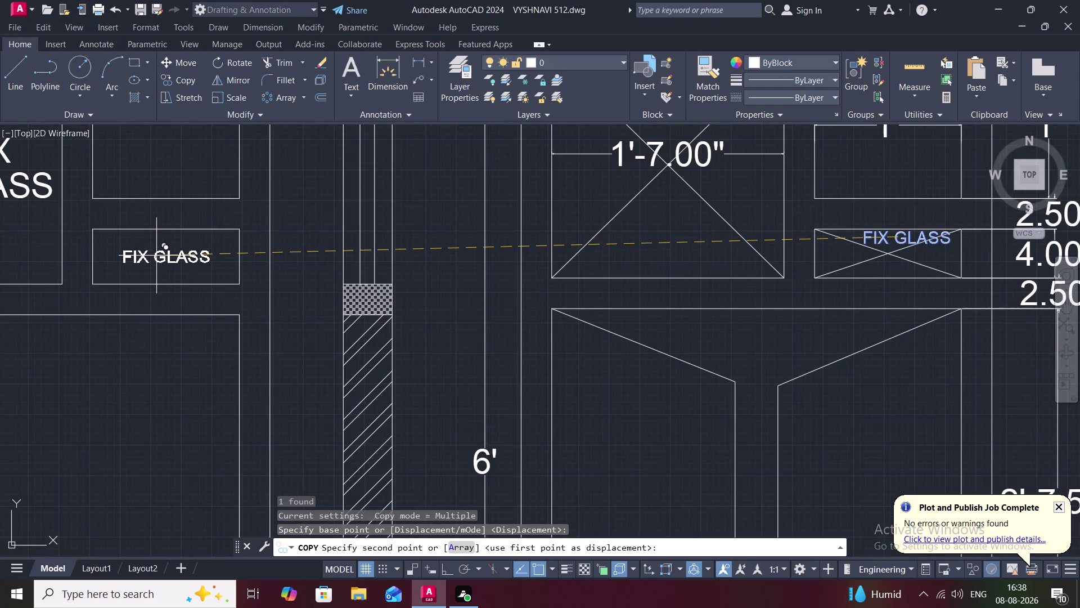
click(160, 256)
key(Escape)
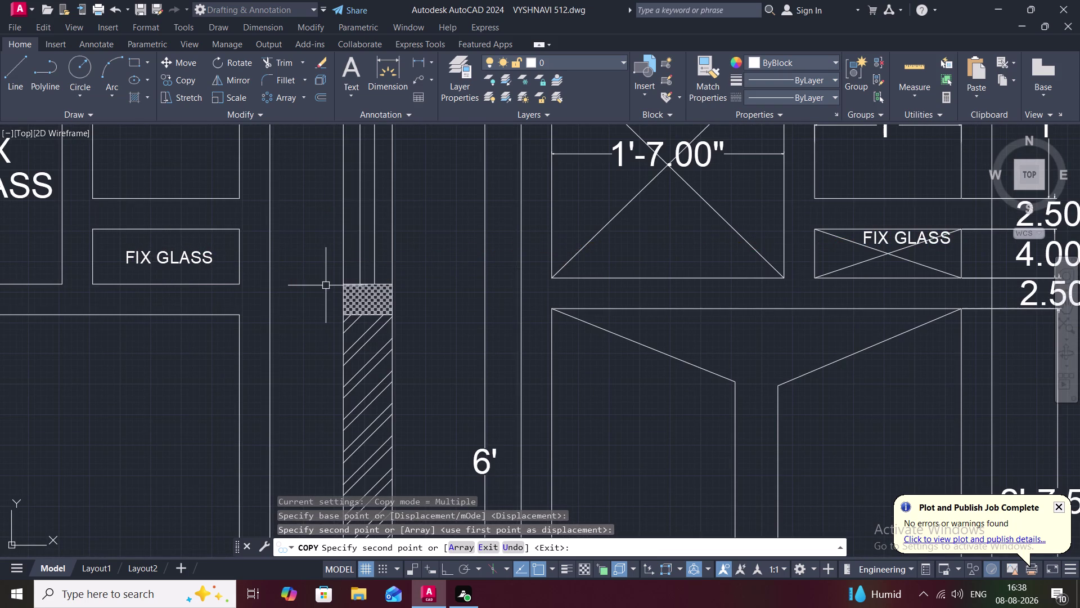
scroll(down, 3)
middle_drag(526, 307, 526, 237)
scroll(down, 3)
scroll(down, 3)
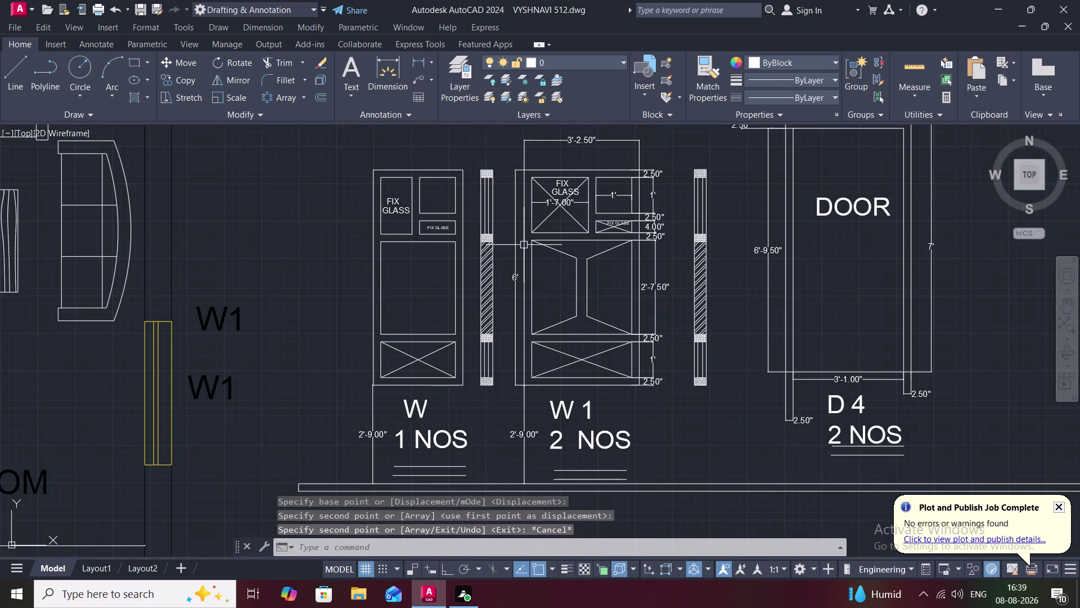
Draw two corner-to-corner diagonals forming an X across W's narrow FIX GLASS pane.
key(l)
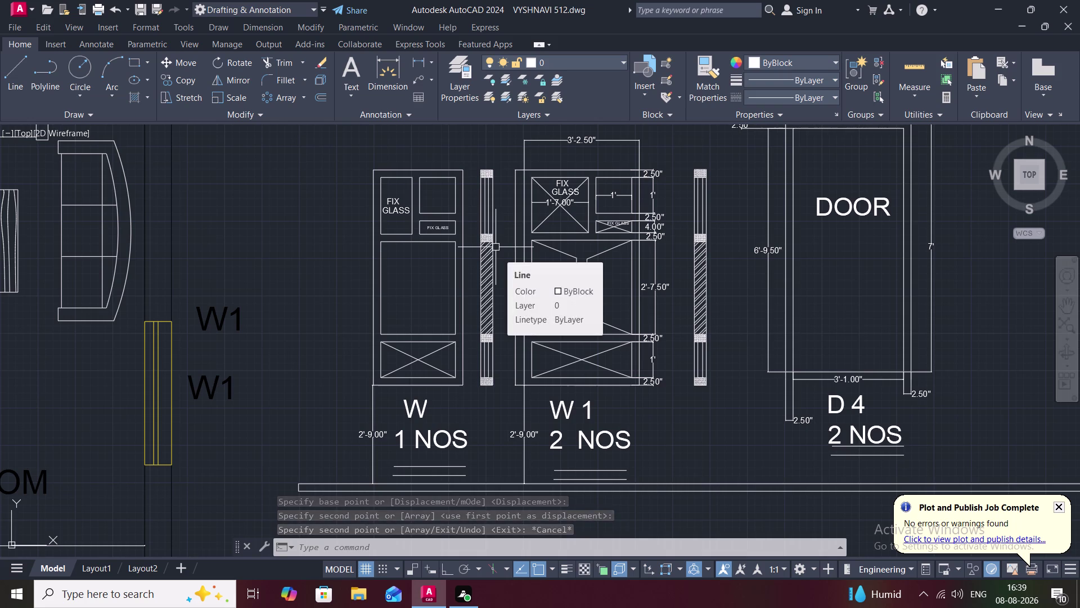
key(space)
click(423, 219)
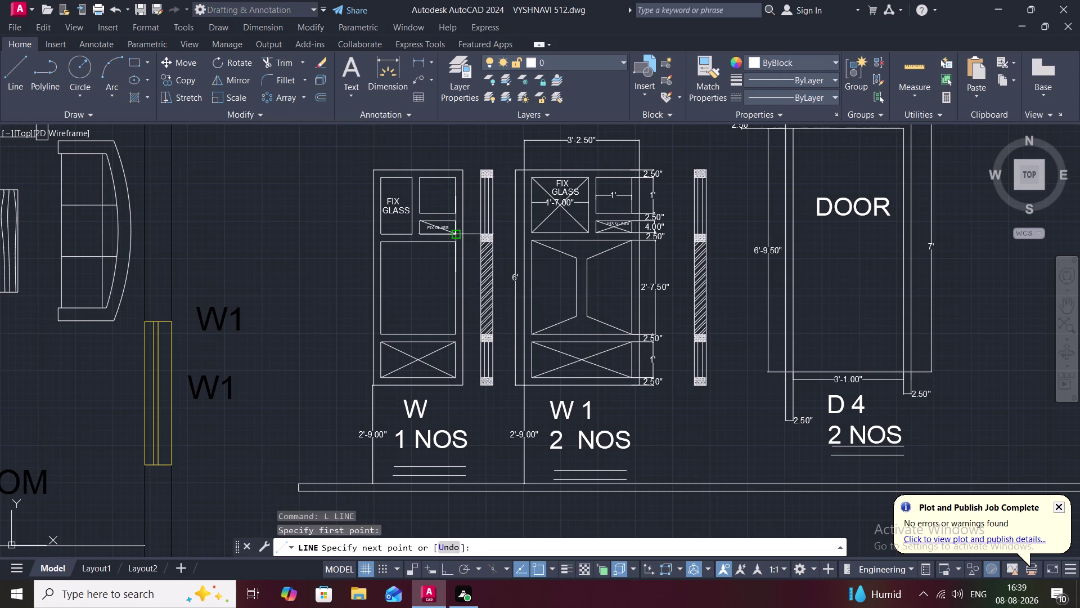
click(454, 231)
key(space)
scroll(up, 3)
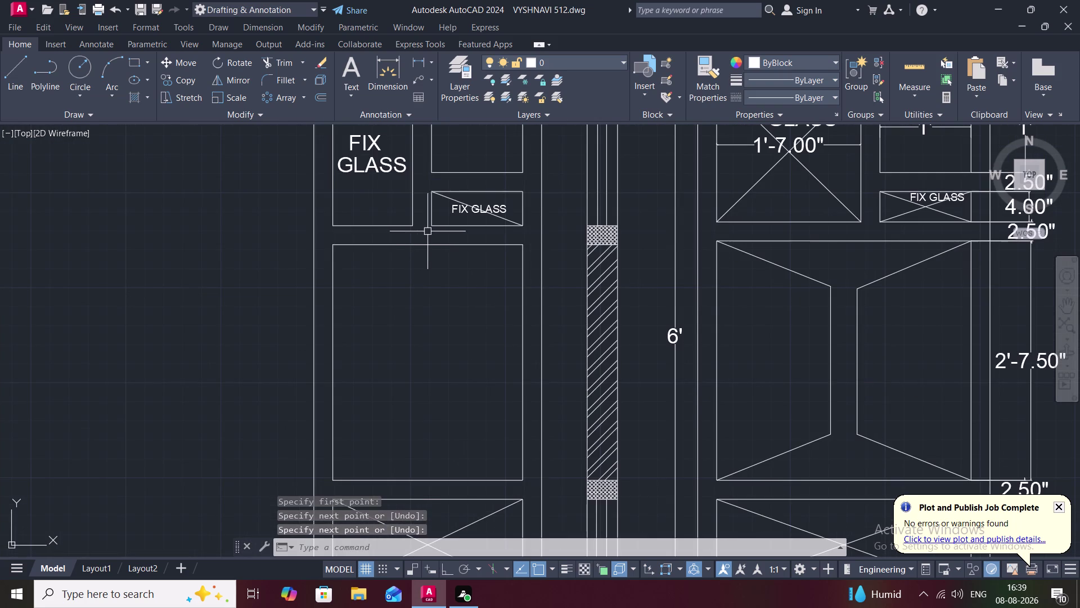
key(space)
click(433, 226)
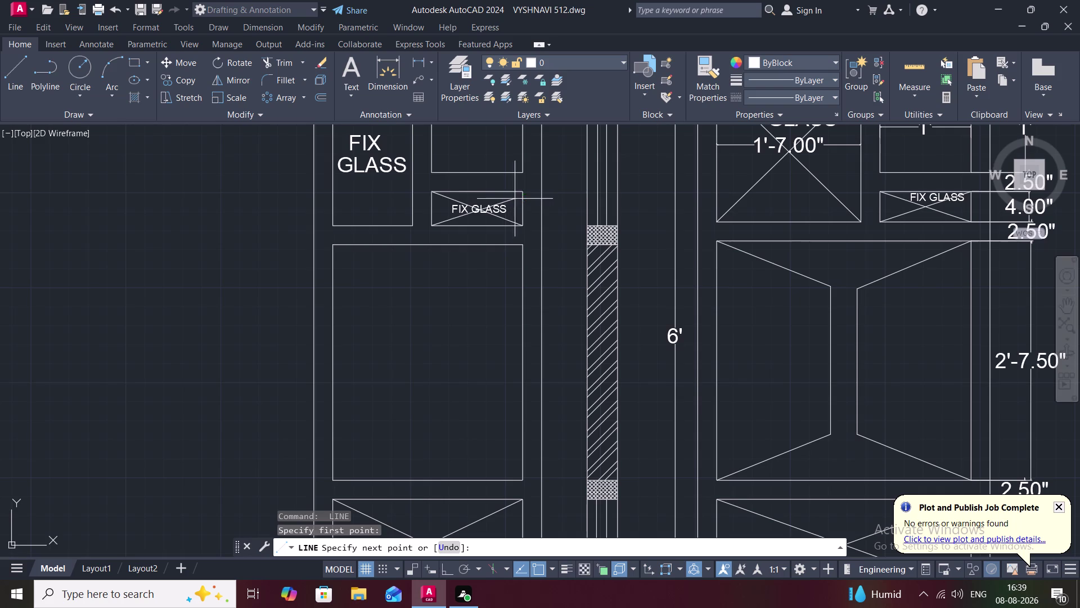
click(522, 195)
key(space)
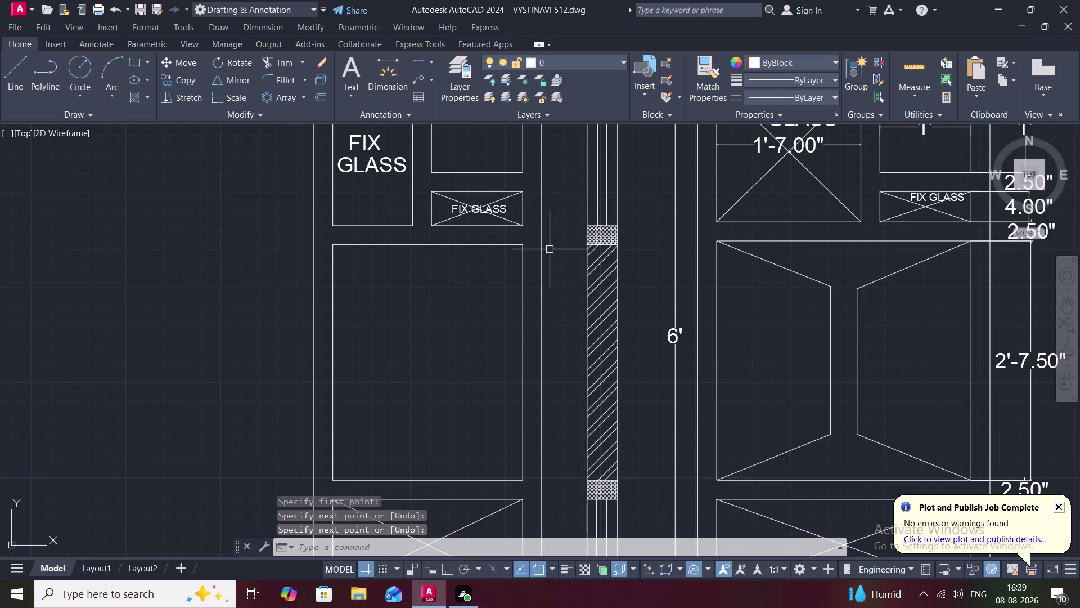
scroll(down, 3)
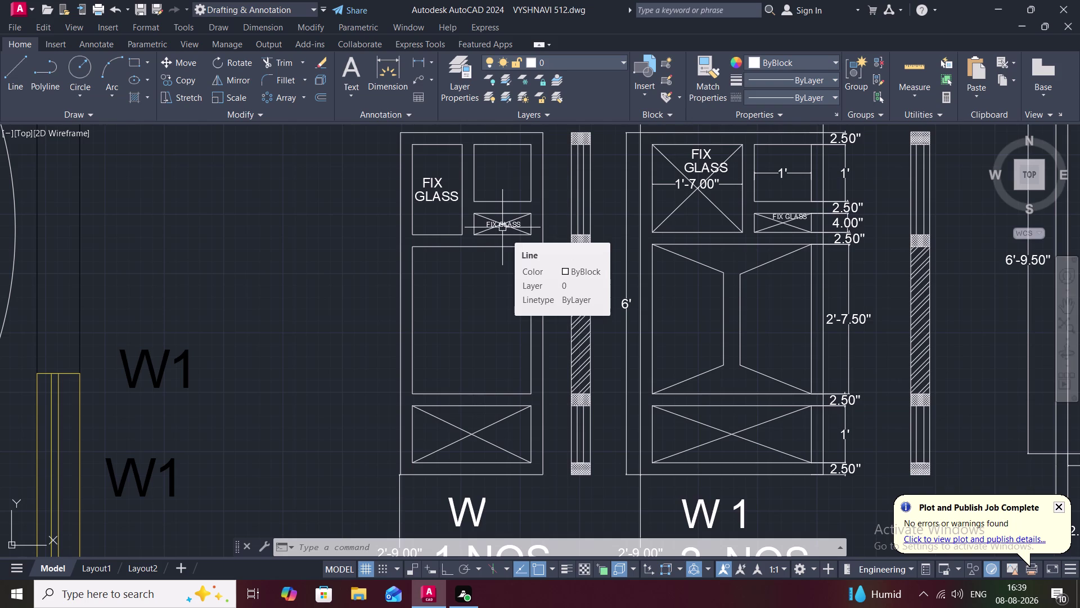
scroll(down, 3)
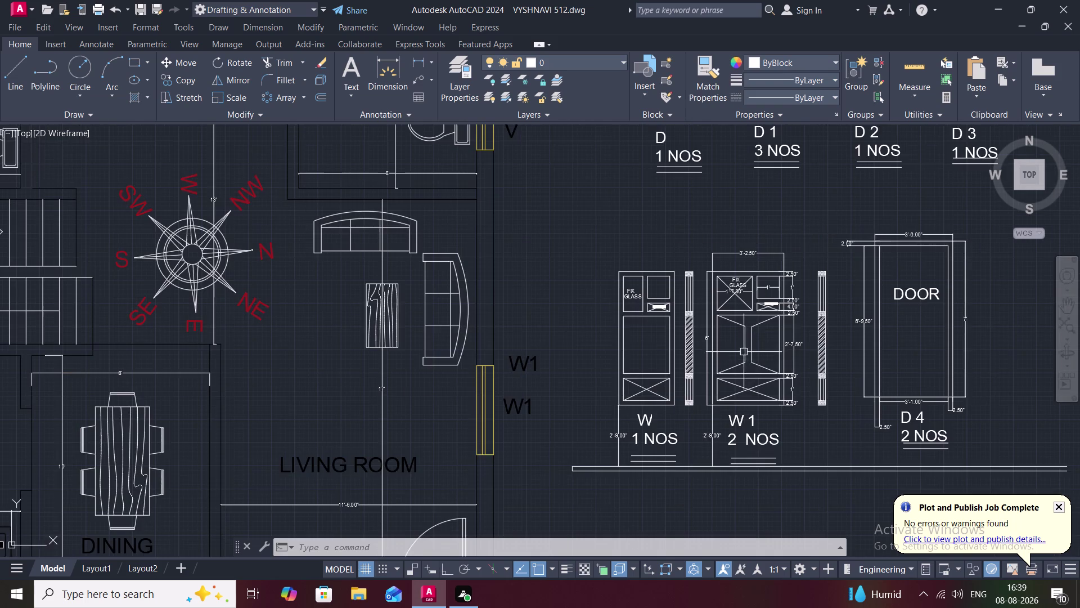
scroll(down, 3)
middle_drag(742, 350, 696, 221)
scroll(down, 3)
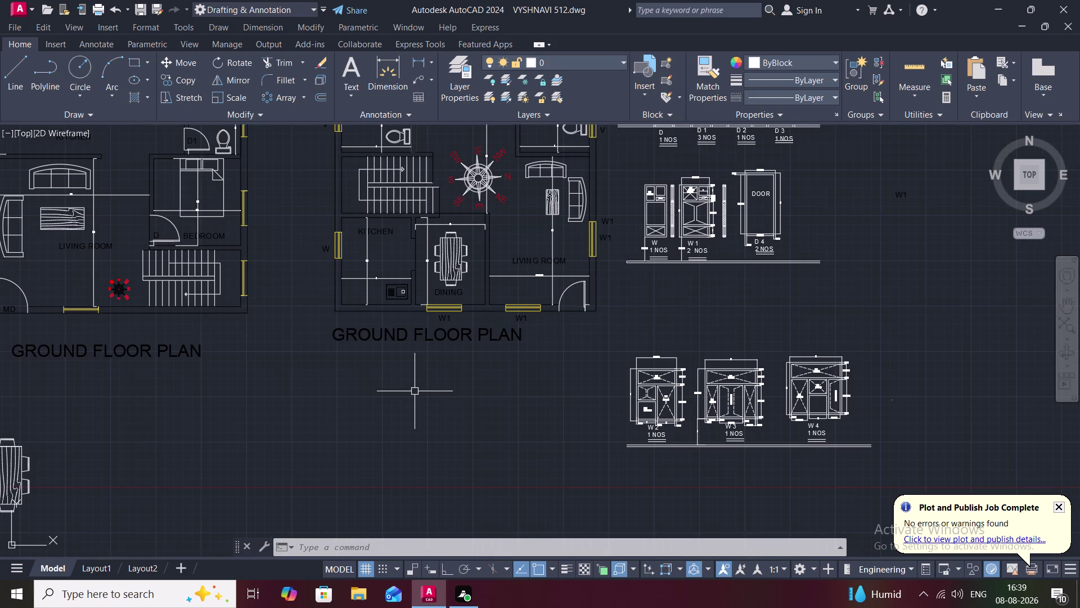
scroll(down, 3)
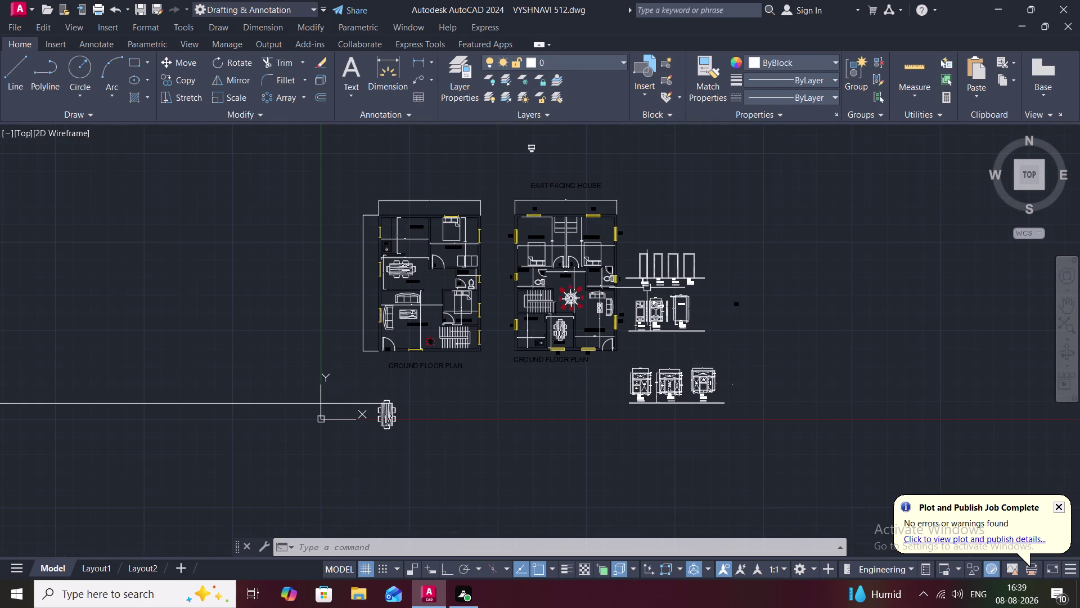
scroll(up, 3)
scroll(up, 3)
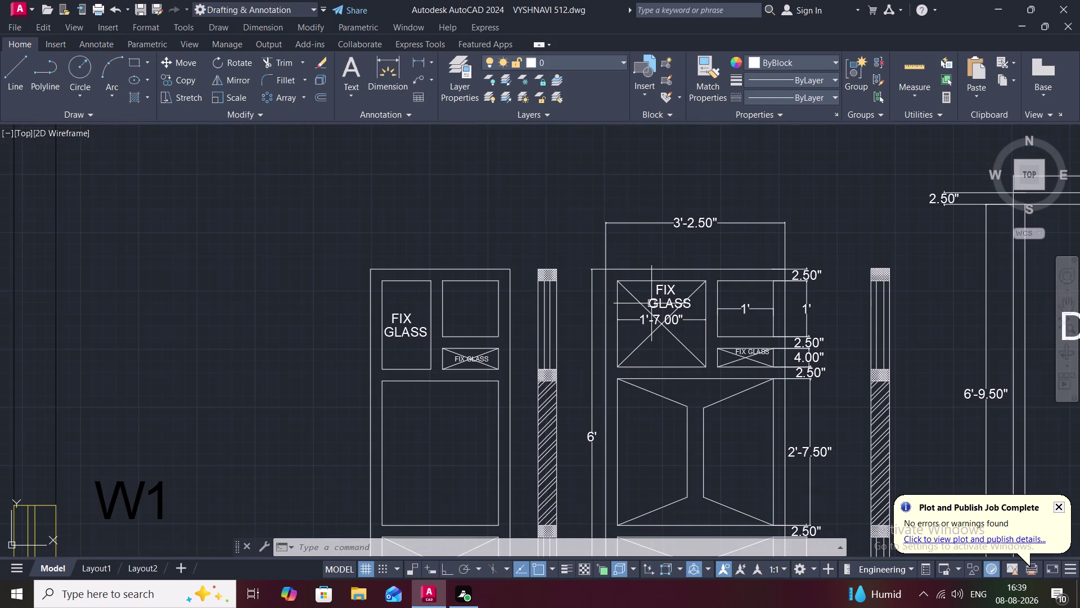
scroll(up, 3)
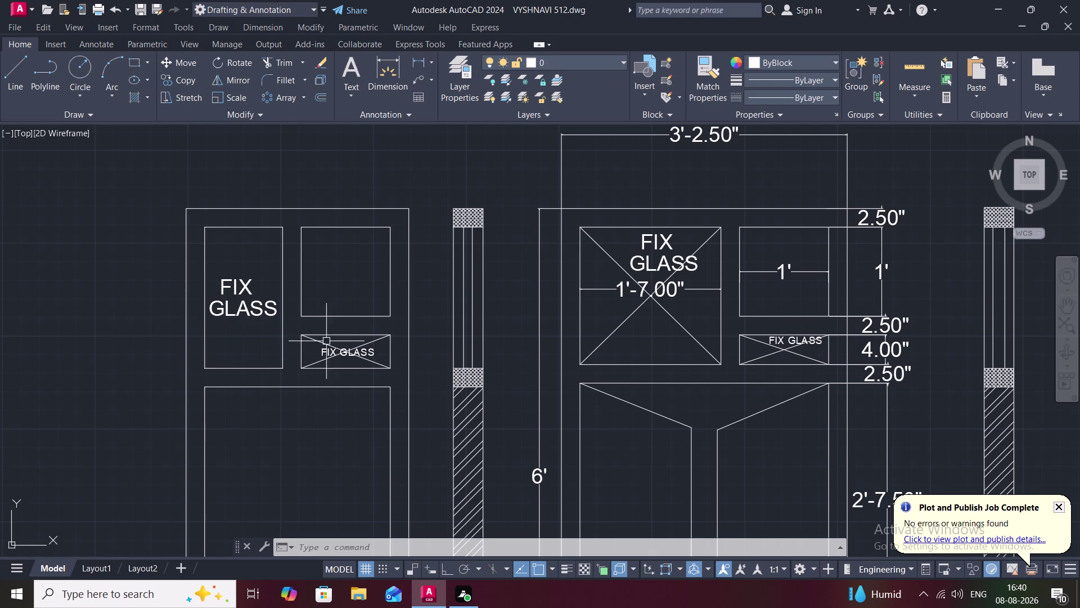
double_click(340, 352)
Open the FIX GLASS label in W's crossed pane and erase its text.
scroll(up, 3)
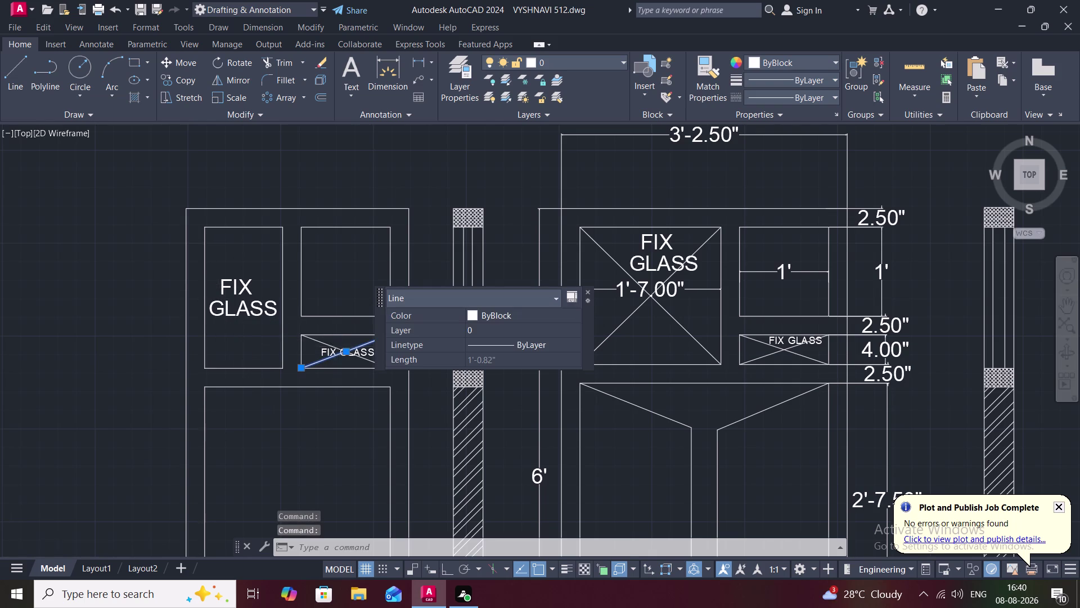
scroll(up, 3)
key(Escape)
double_click(308, 366)
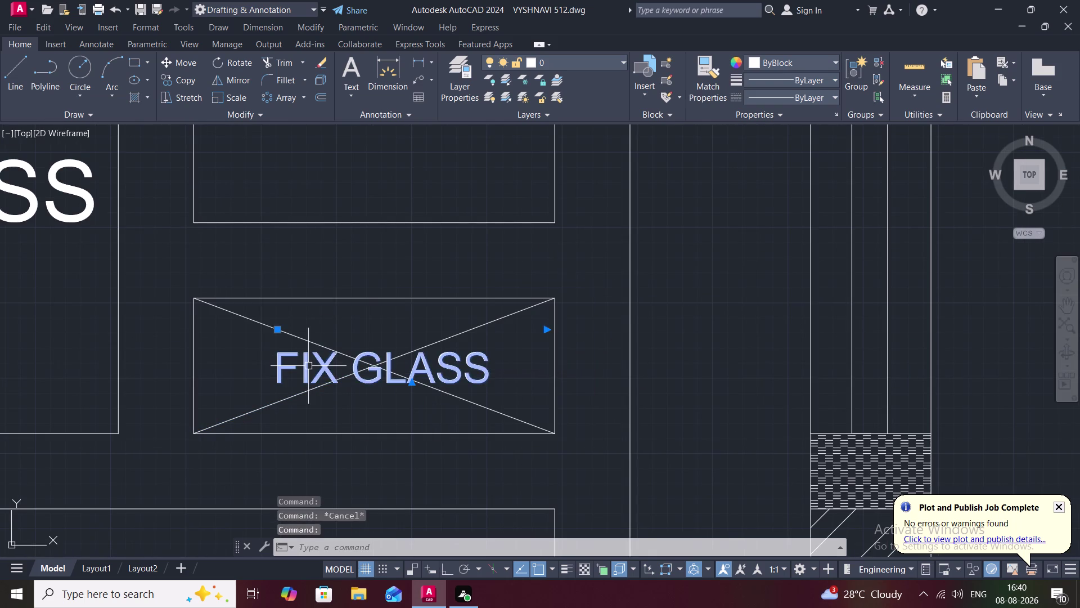
click(493, 359)
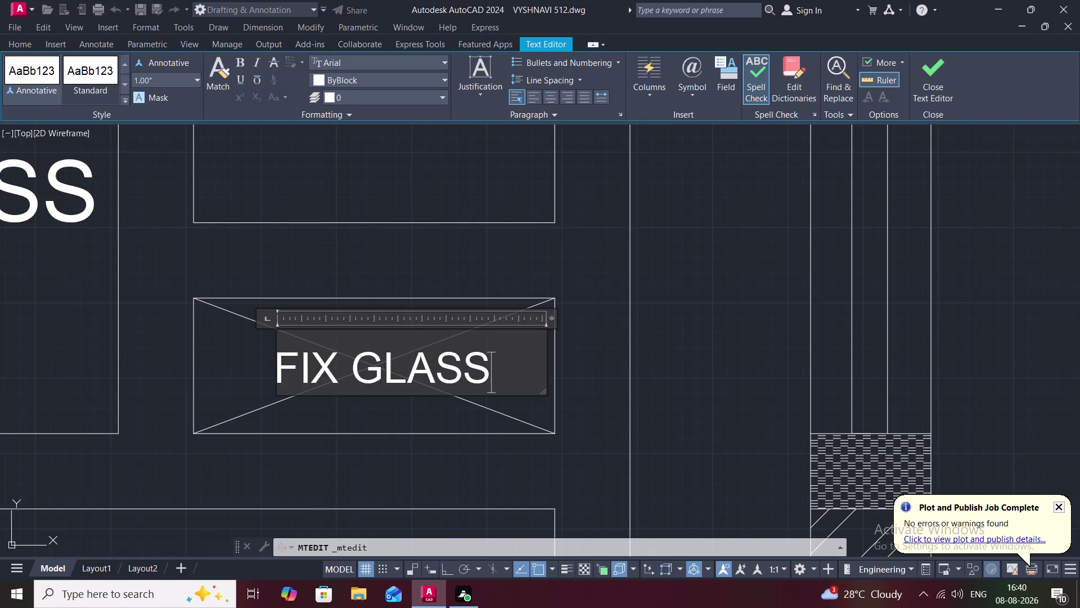
key(BackSpace)
key(BackSpace)
key(BackSpace)
key(BackSpace)
key(BackSpace)
key(BackSpace)
key(BackSpace)
key(BackSpace)
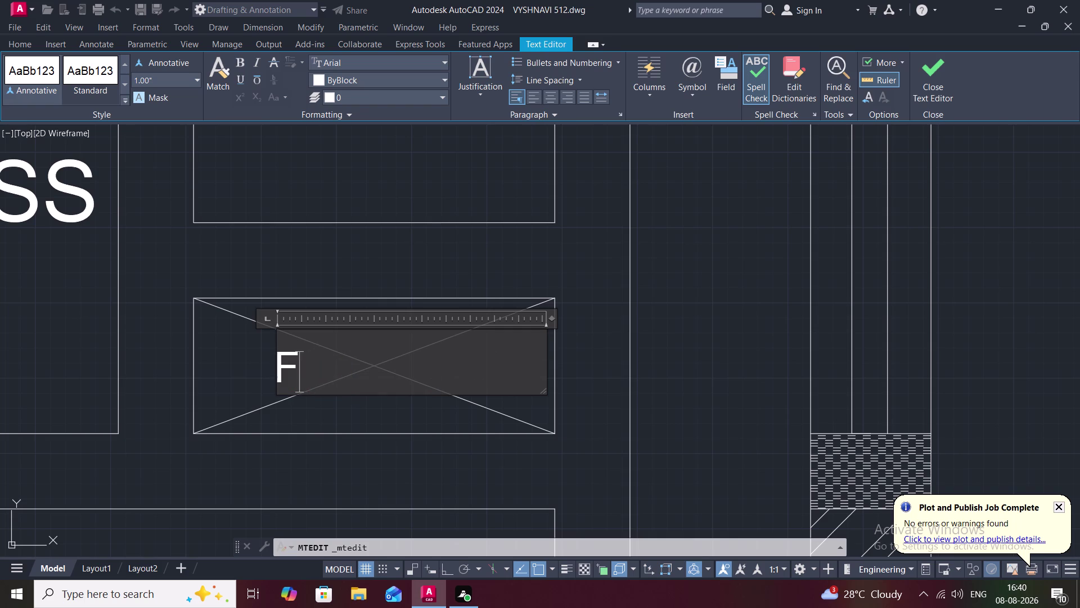
key(BackSpace)
Enter EXHAUST as the new label text and close the editor.
key(e)
key(h)
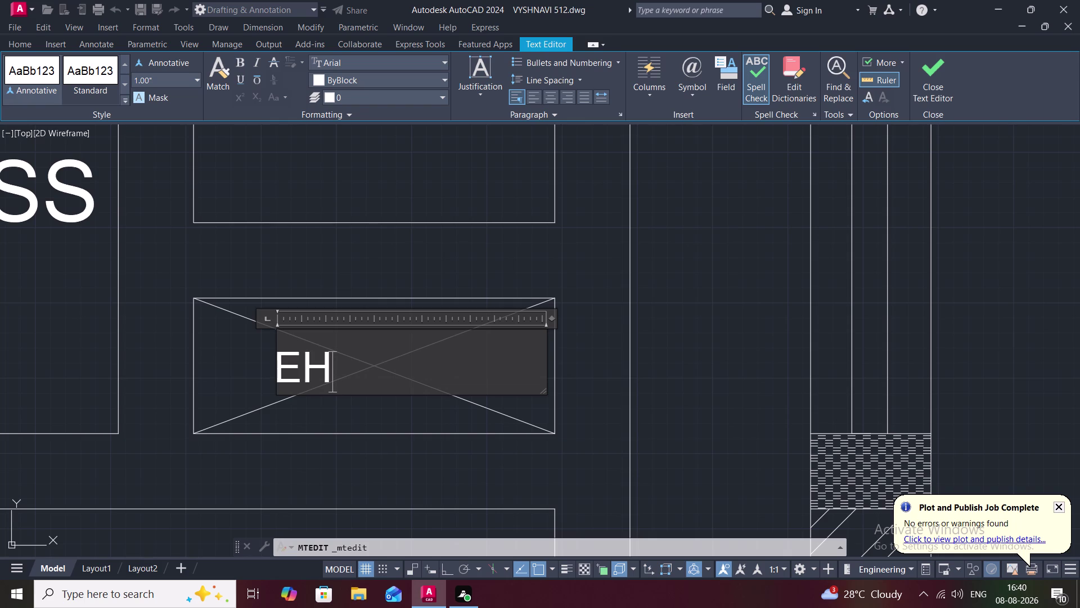
key(BackSpace)
text(X)
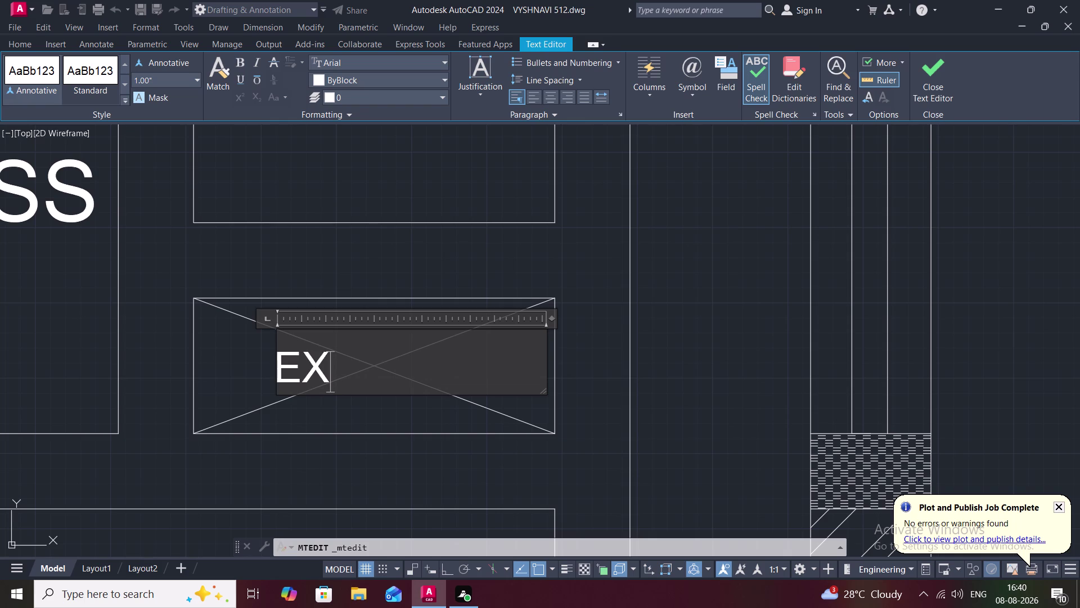
text(H)
key(a)
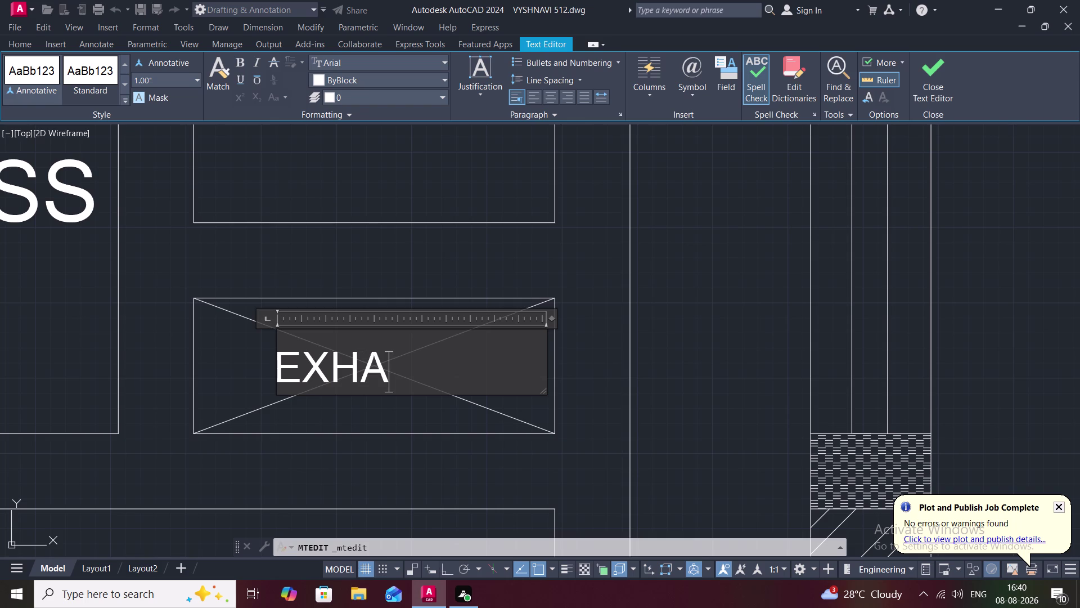
text(UST)
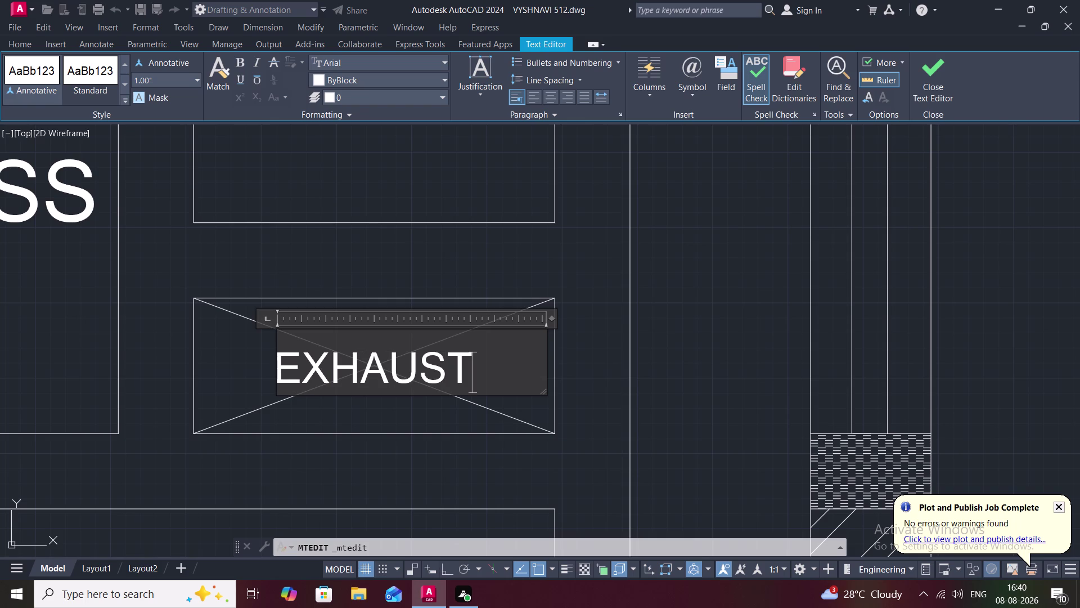
click(499, 429)
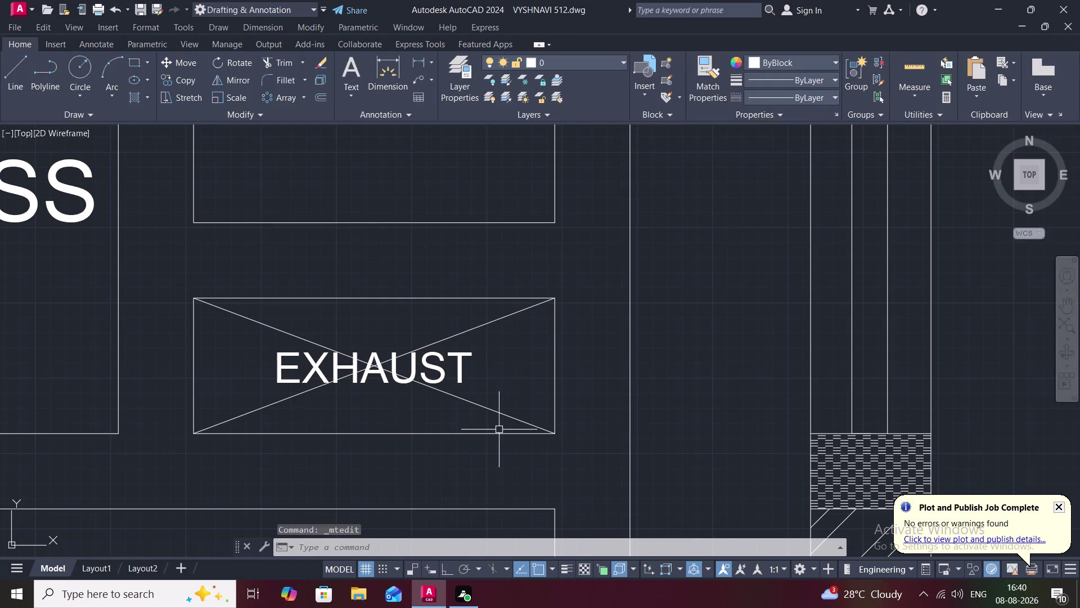
Begin copying the EXHAUST pane's diagonal line, then cancel the copy.
scroll(down, 3)
text(CO)
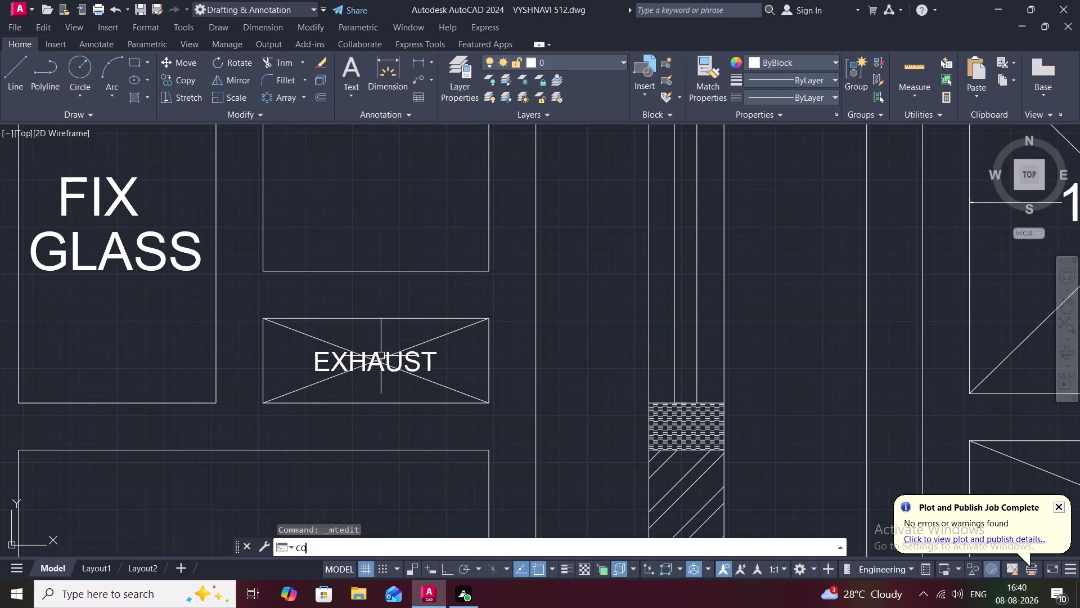
key(space)
click(377, 357)
right_click(376, 357)
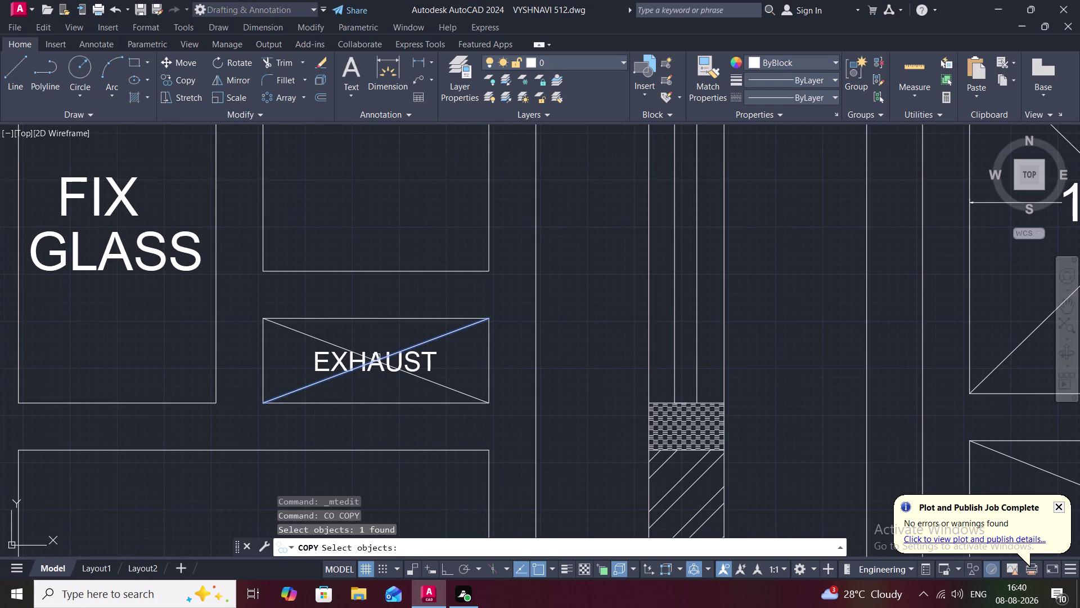
key(Escape)
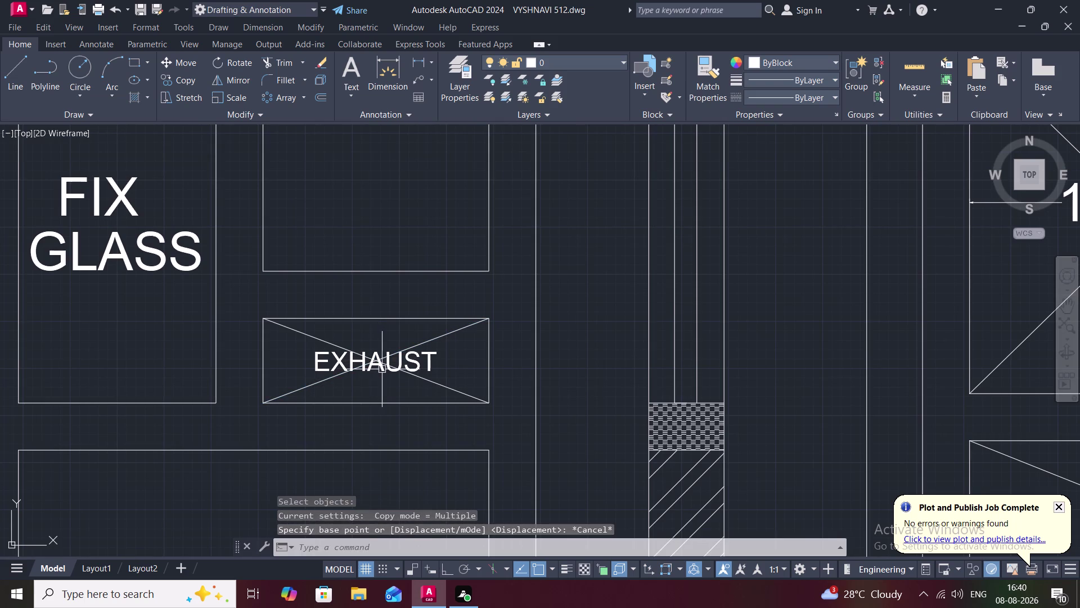
scroll(up, 3)
Copy the EXHAUST text into W's upper square pane and W1's upper right pane.
click(460, 351)
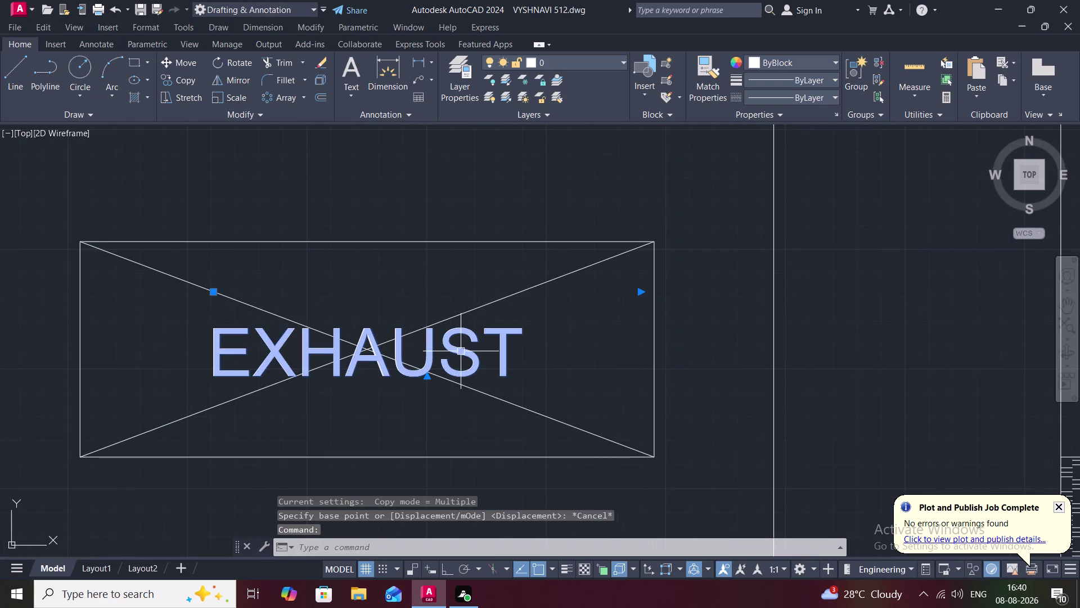
text(CO)
key(space)
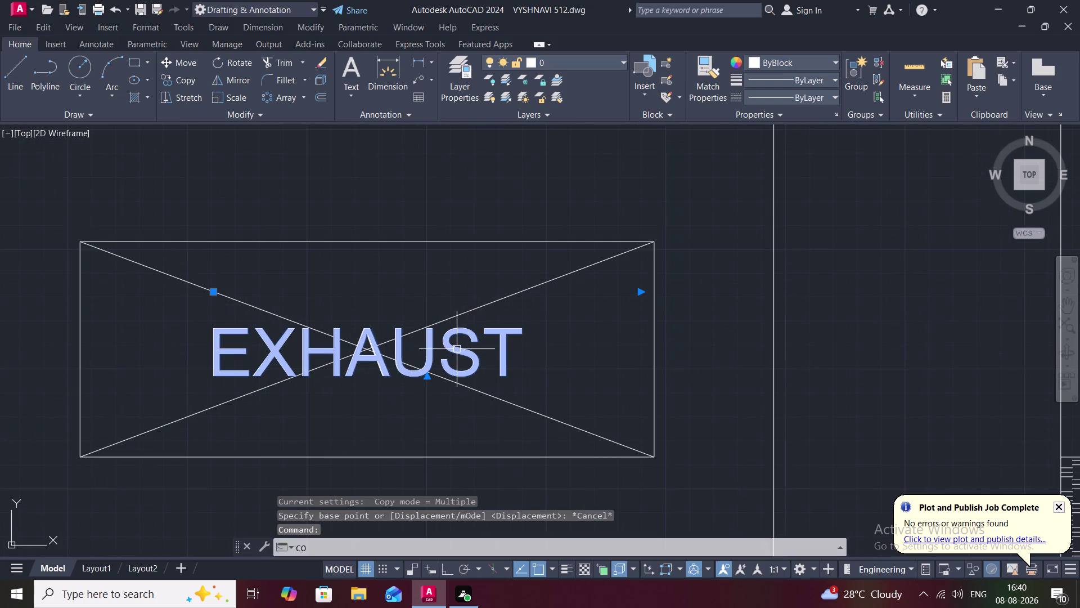
click(475, 340)
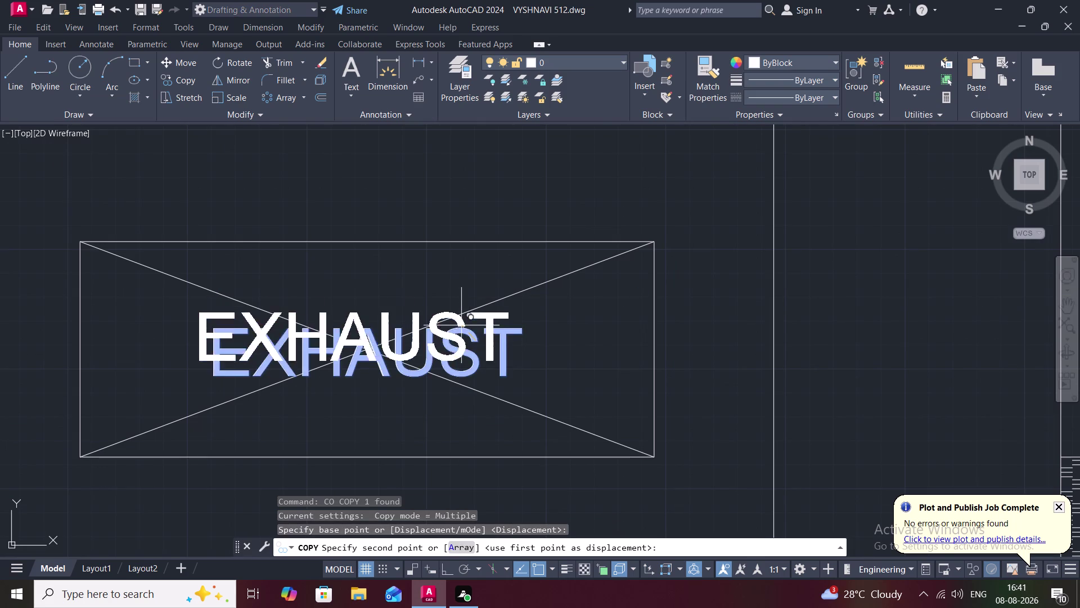
scroll(down, 3)
middle_drag(450, 185, 479, 338)
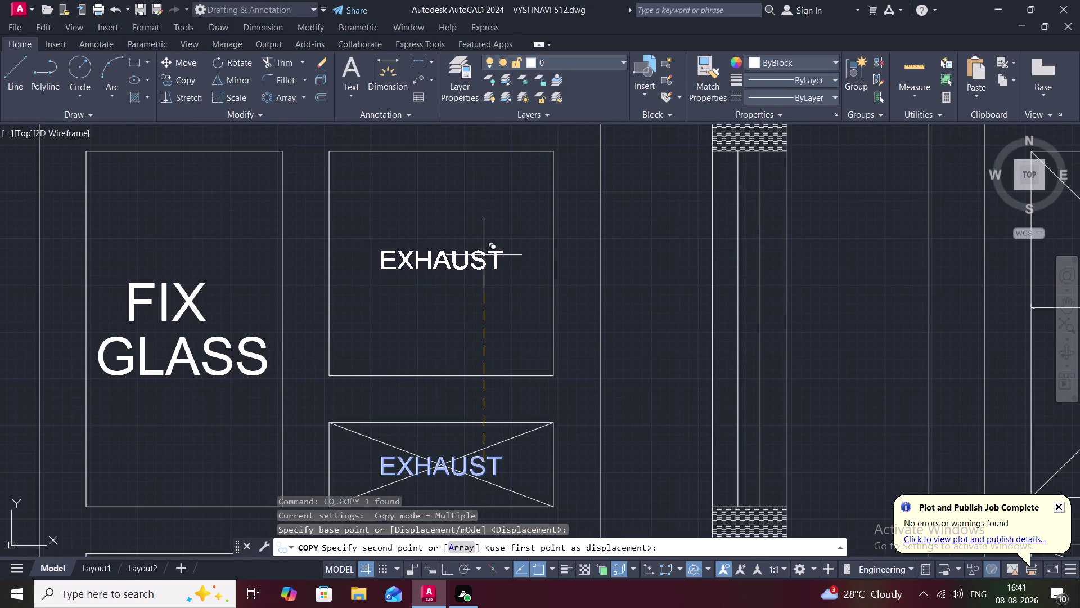
click(485, 255)
scroll(down, 3)
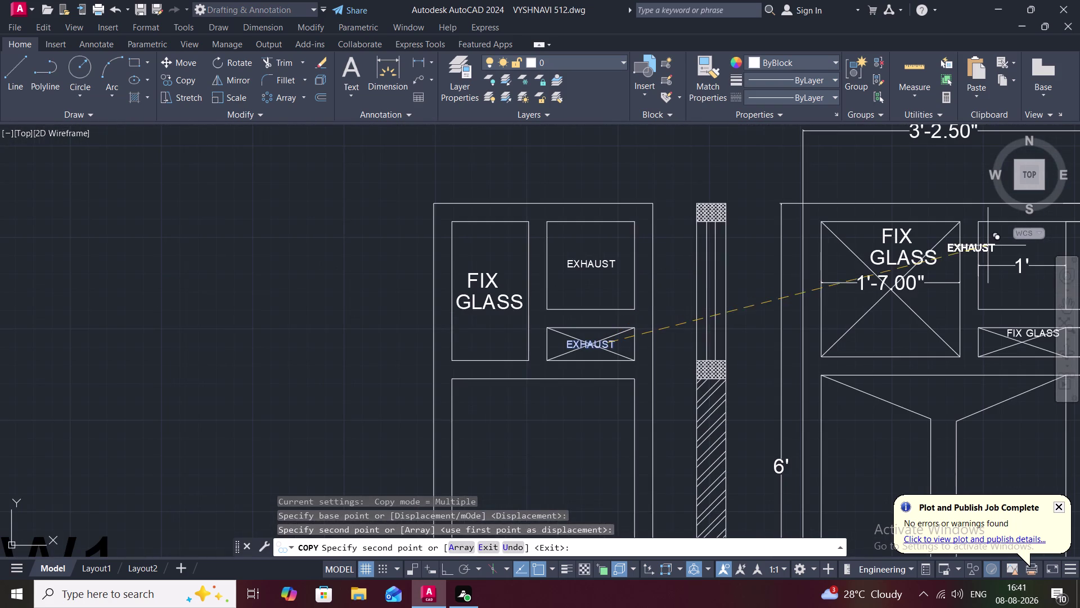
middle_drag(995, 251, 785, 343)
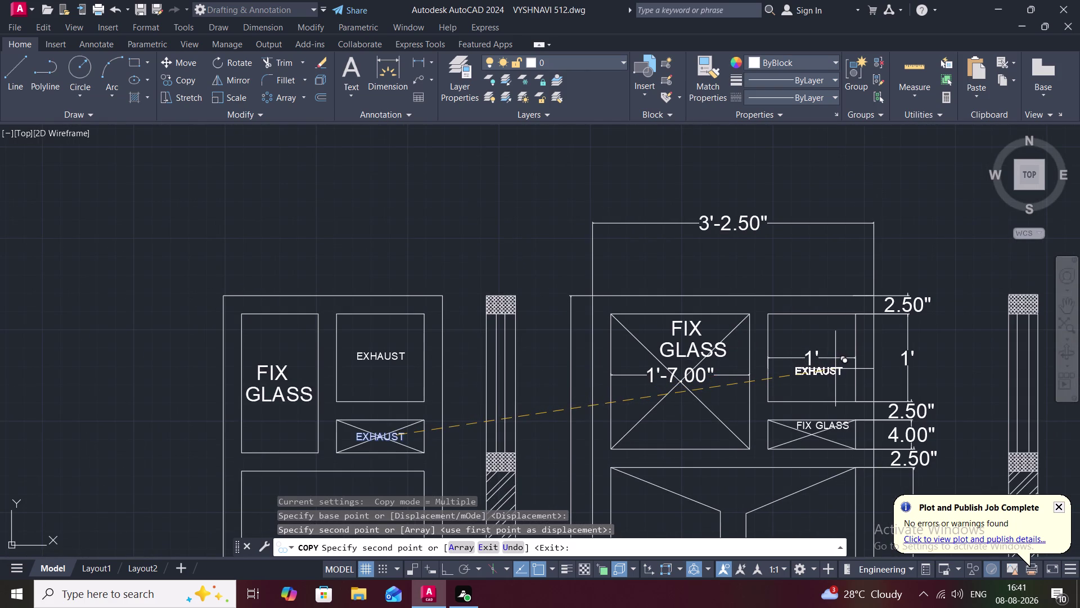
click(835, 368)
key(Escape)
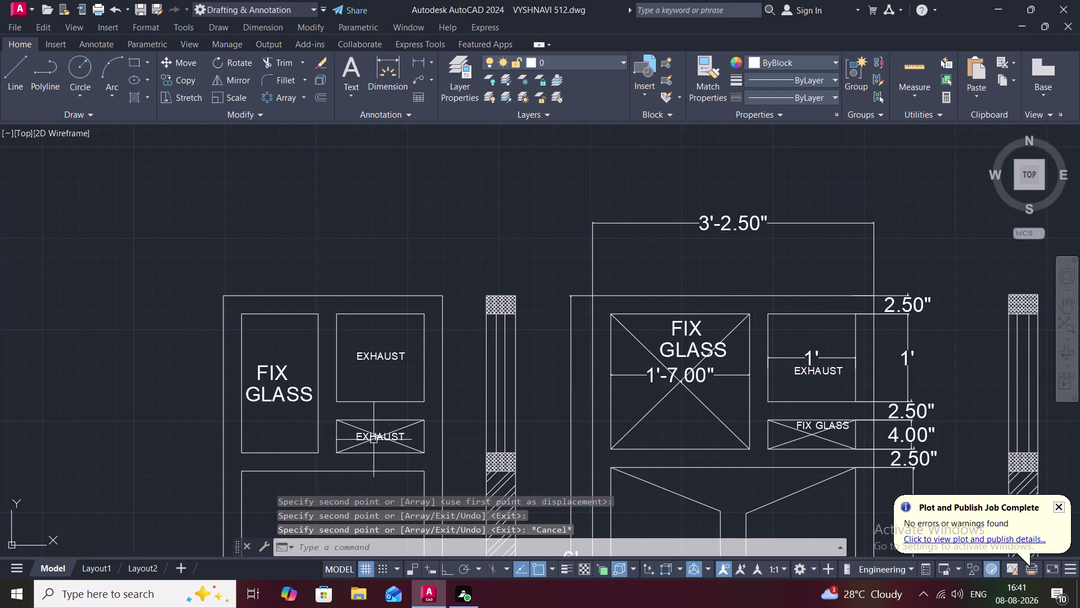
click(373, 437)
scroll(up, 3)
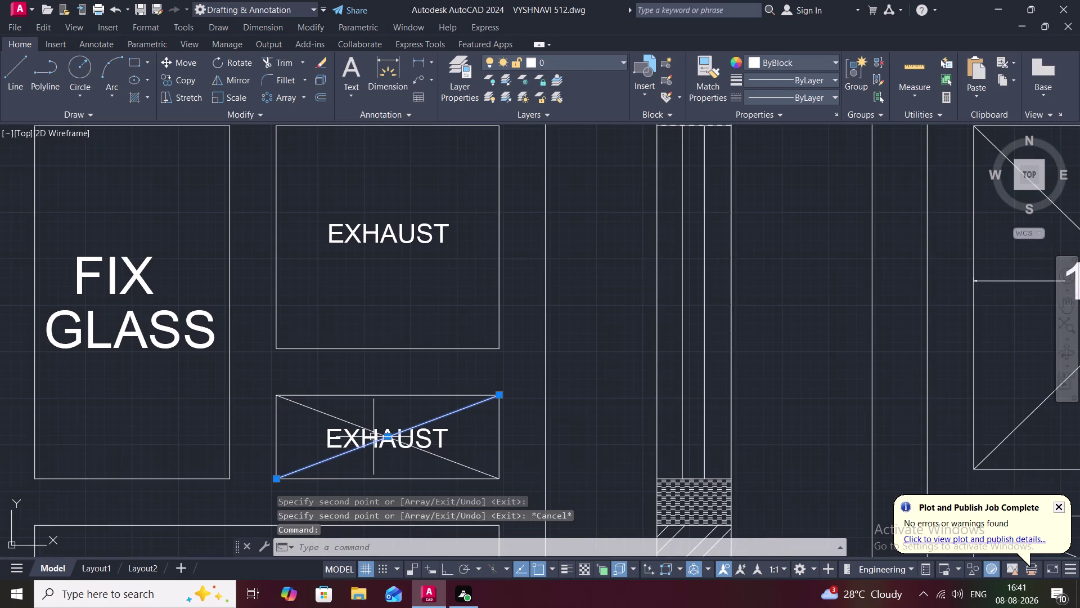
Delete the EXHAUST text from W's lower pane.
key(Escape)
click(355, 441)
key(Delete)
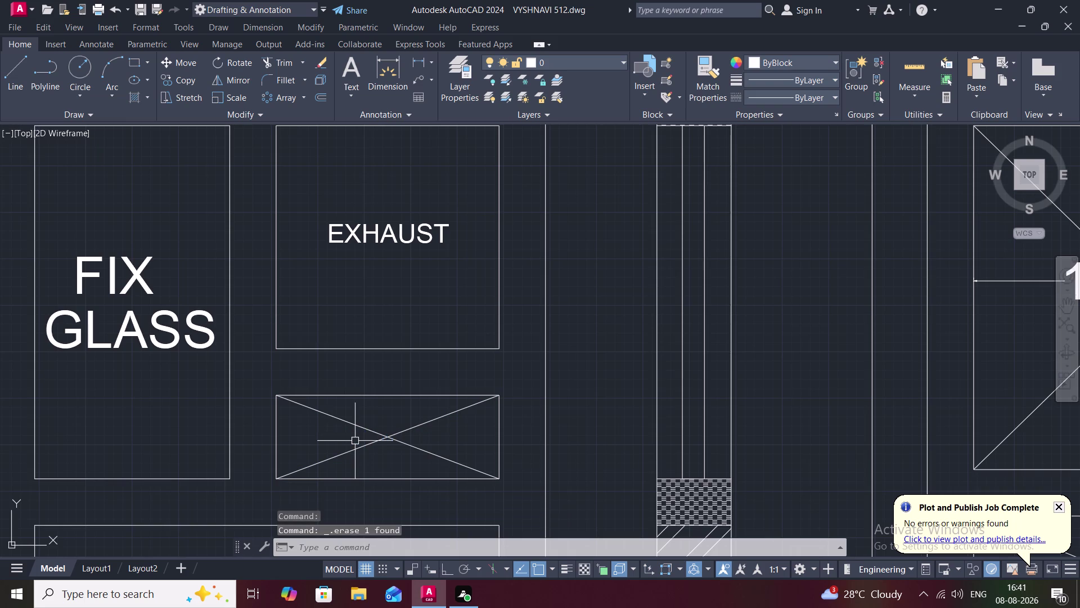
Copy W1's FIX GLASS text into W's lower crossed pane.
scroll(down, 3)
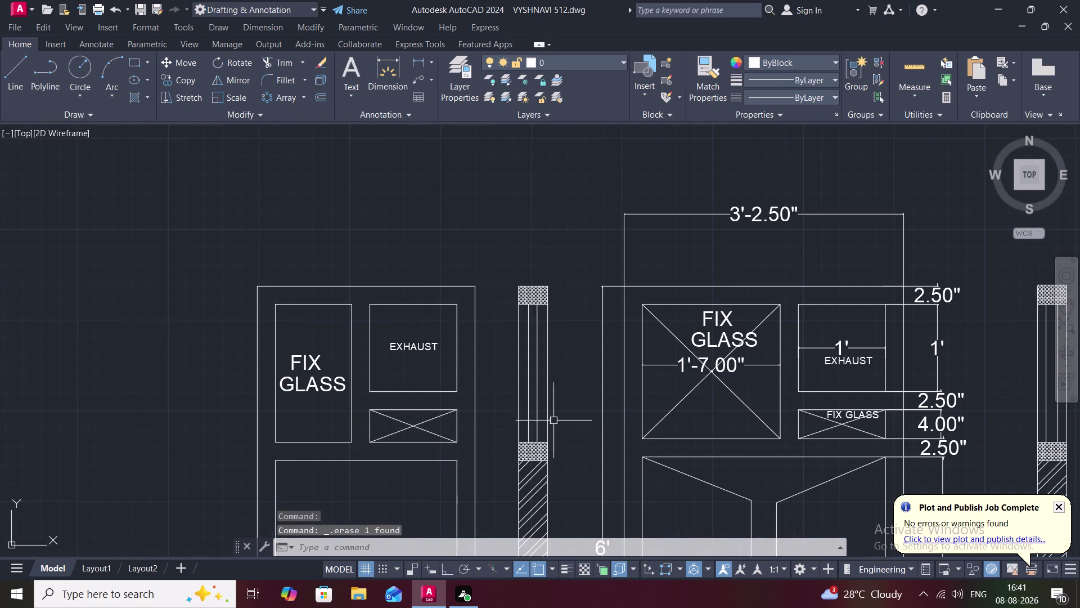
text(C)
text(O)
key(space)
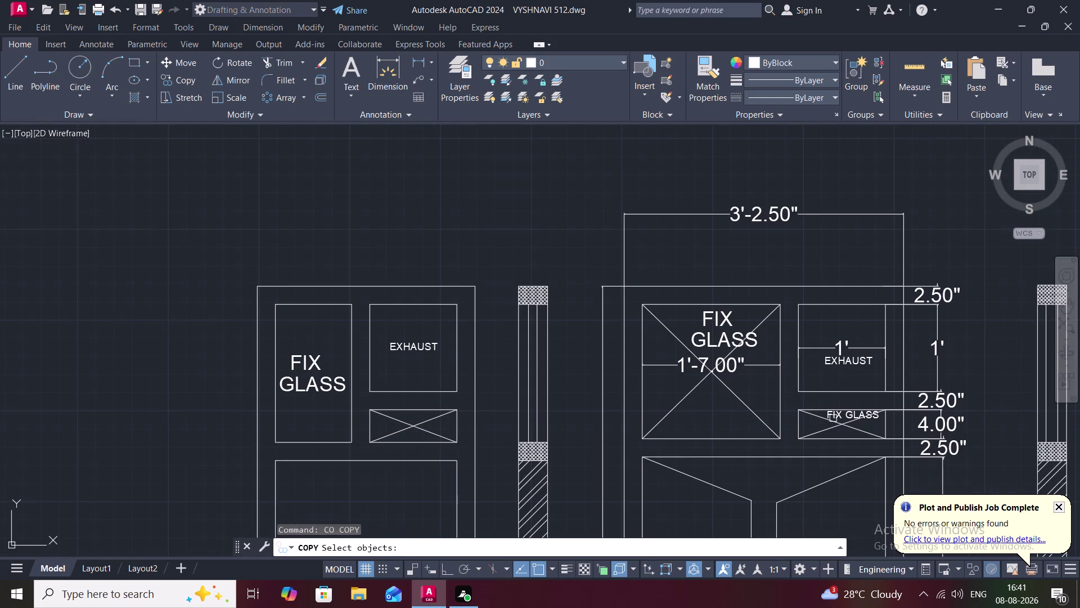
click(840, 413)
right_click(839, 412)
click(839, 413)
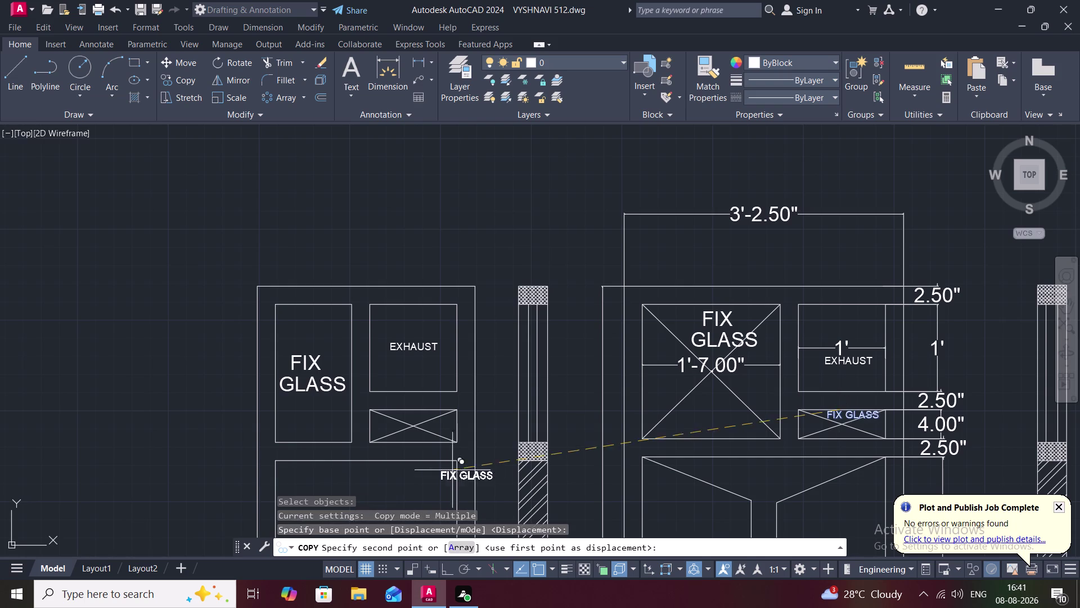
click(401, 420)
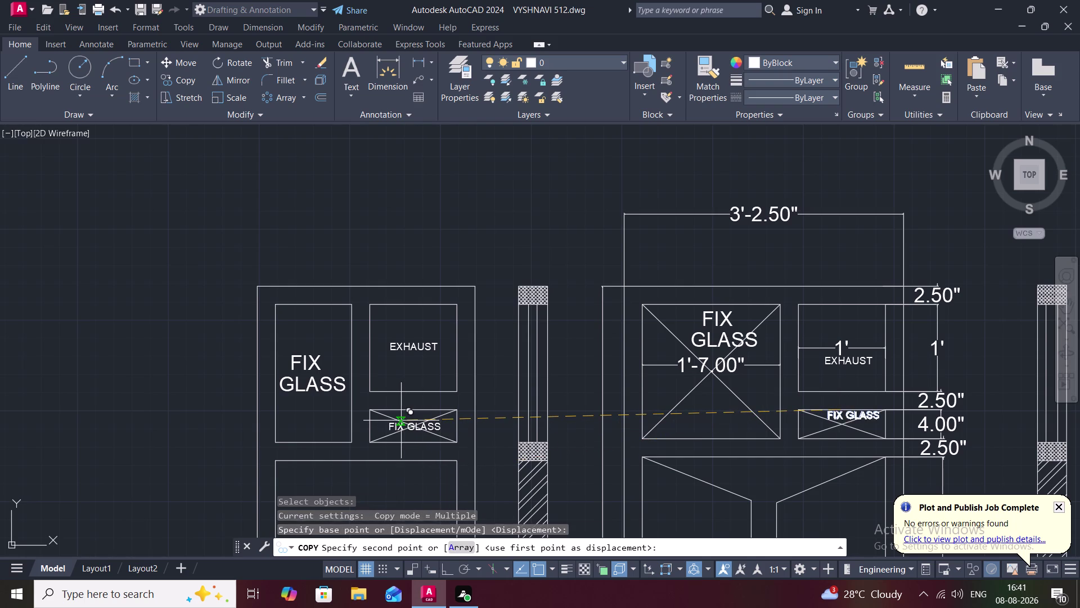
key(Escape)
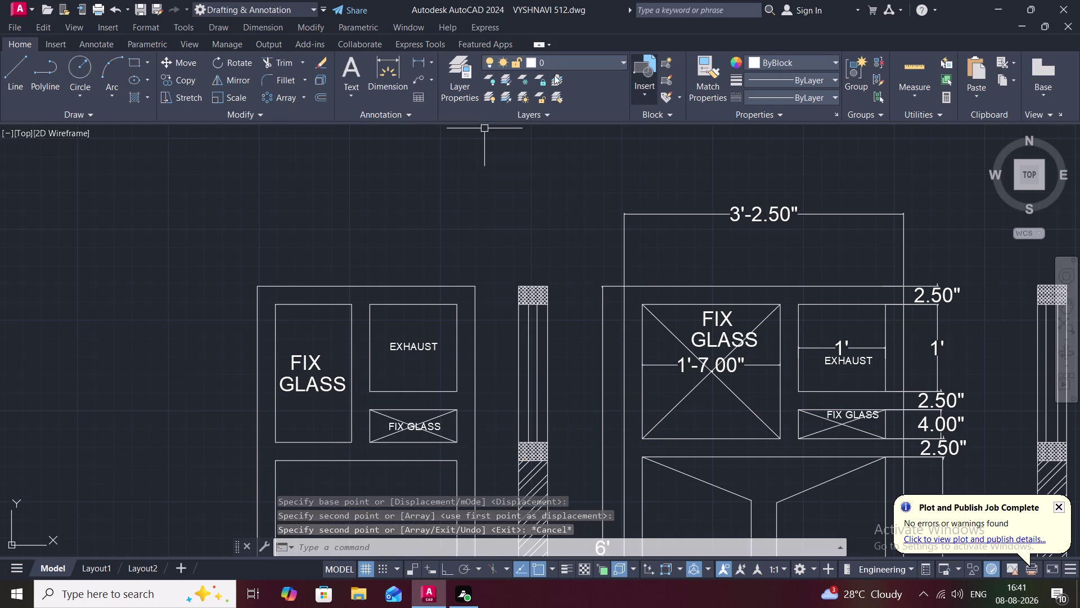
click(430, 59)
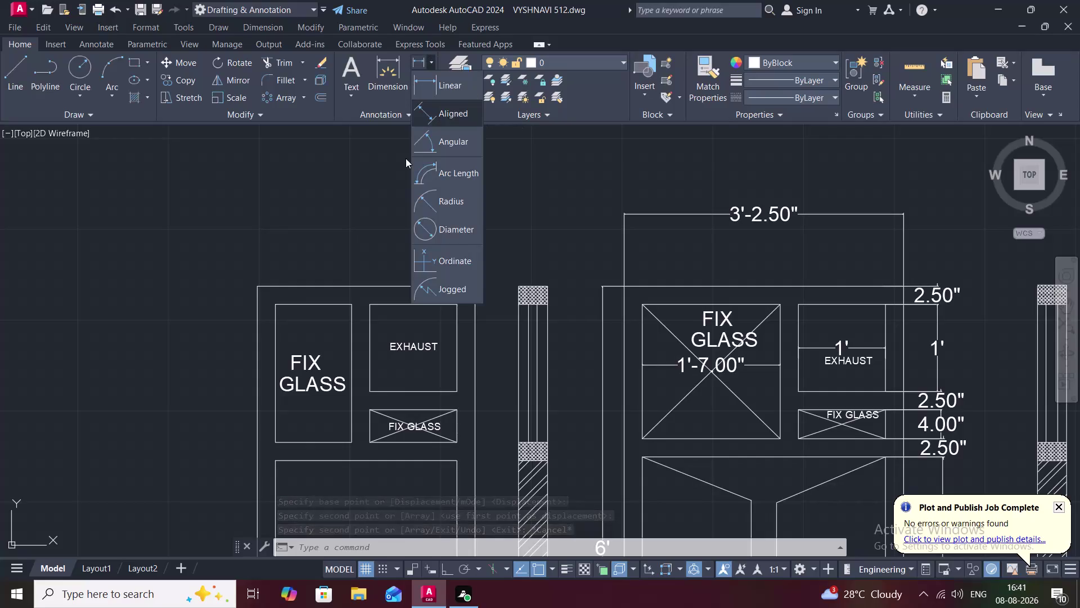
Add a 1' linear width dimension across W's upper EXHAUST pane, then zoom out to all elevations.
click(450, 84)
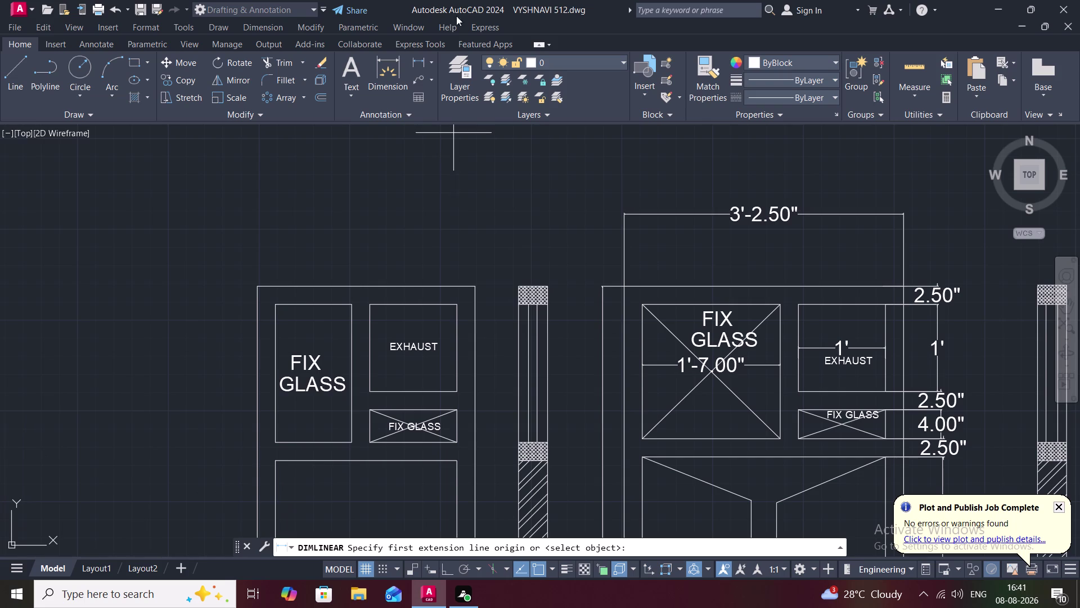
click(428, 60)
click(431, 79)
click(369, 369)
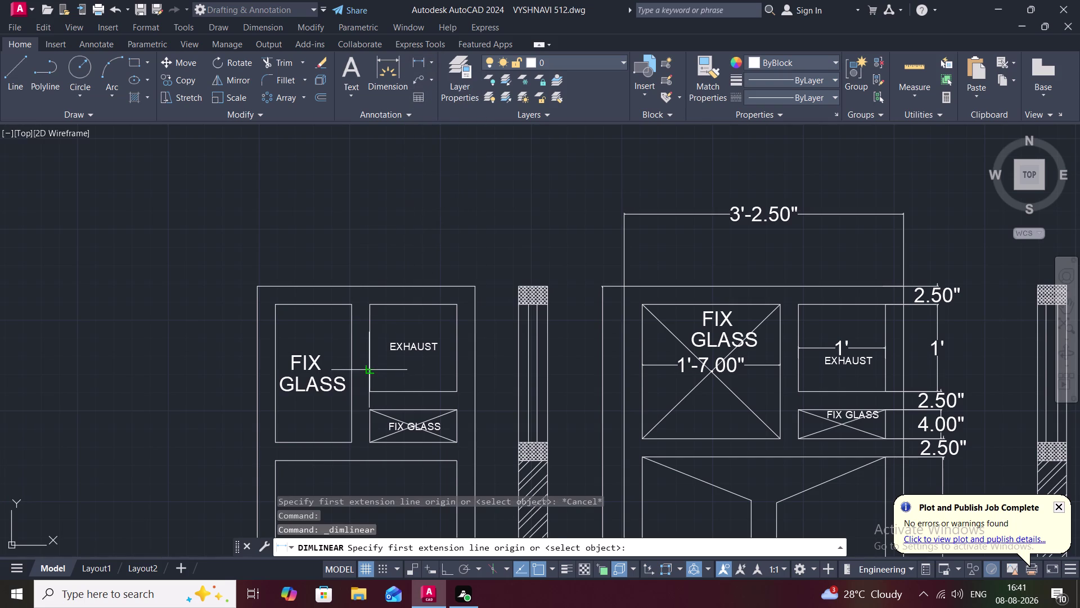
click(457, 368)
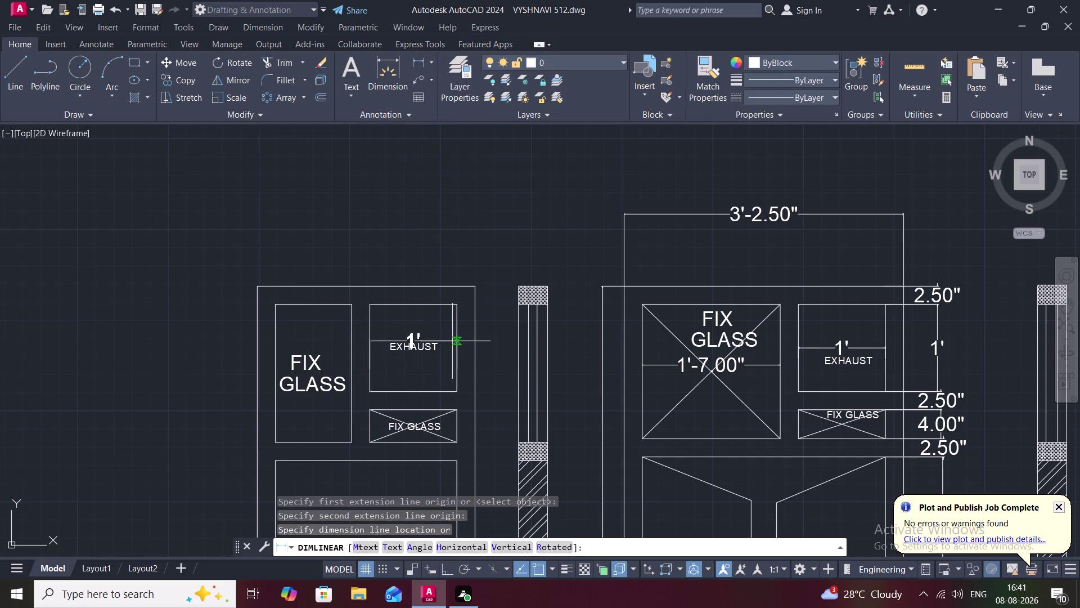
click(455, 355)
scroll(down, 3)
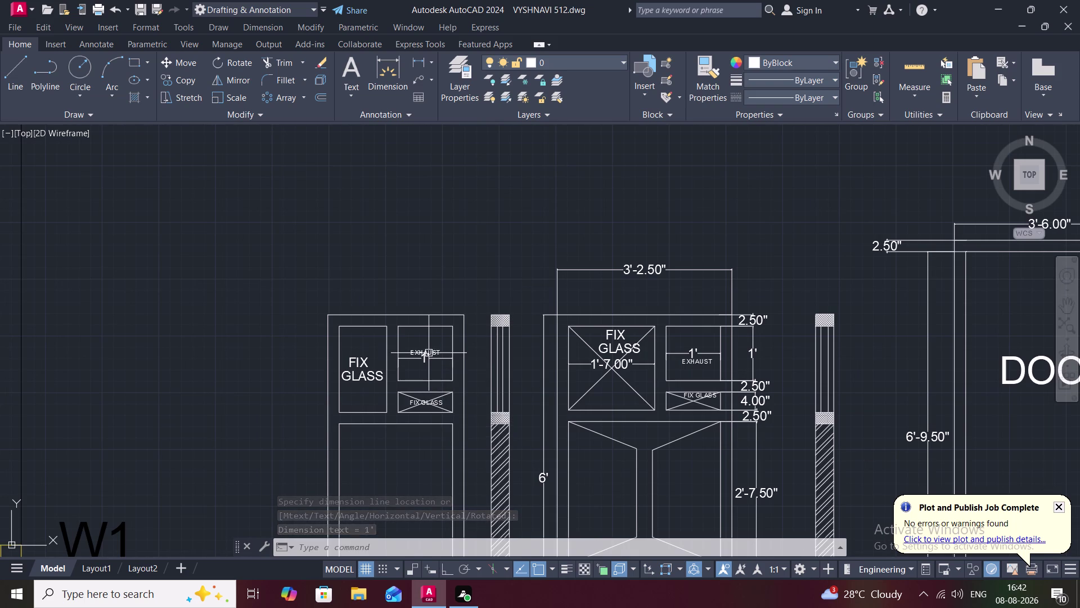
scroll(down, 3)
middle_drag(412, 404, 434, 342)
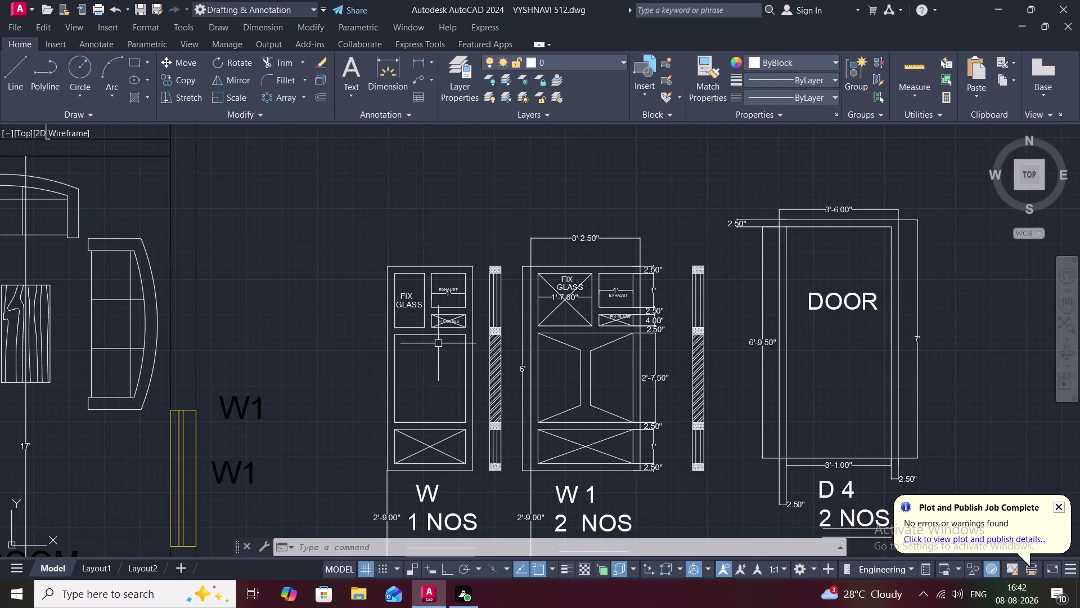